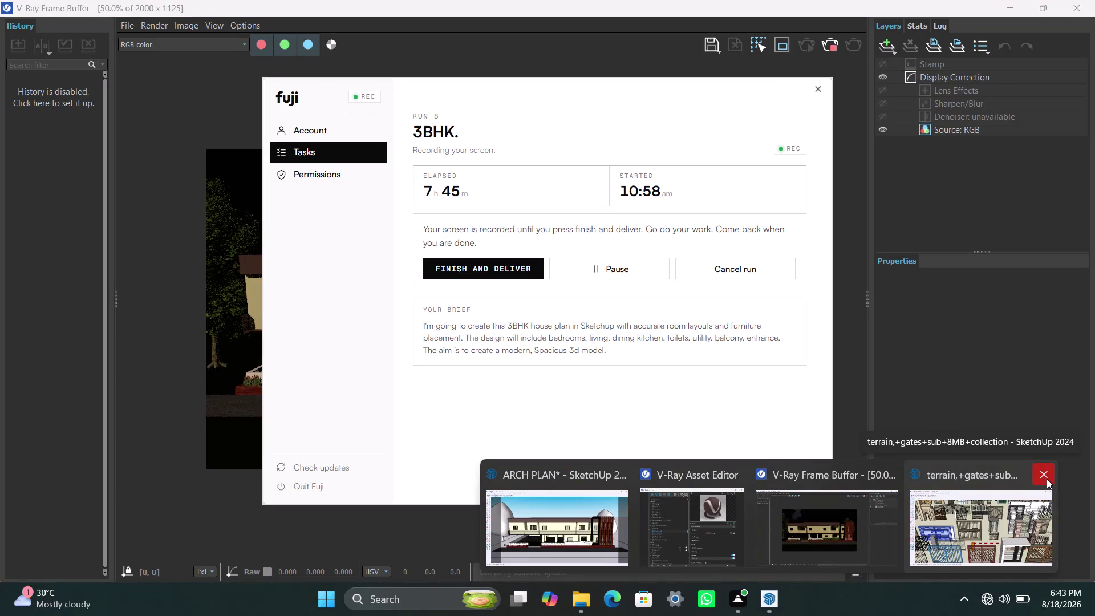
Close the extra SketchUp terrain window and the Fuji recorder to reveal the night render.
click(1046, 478)
click(840, 532)
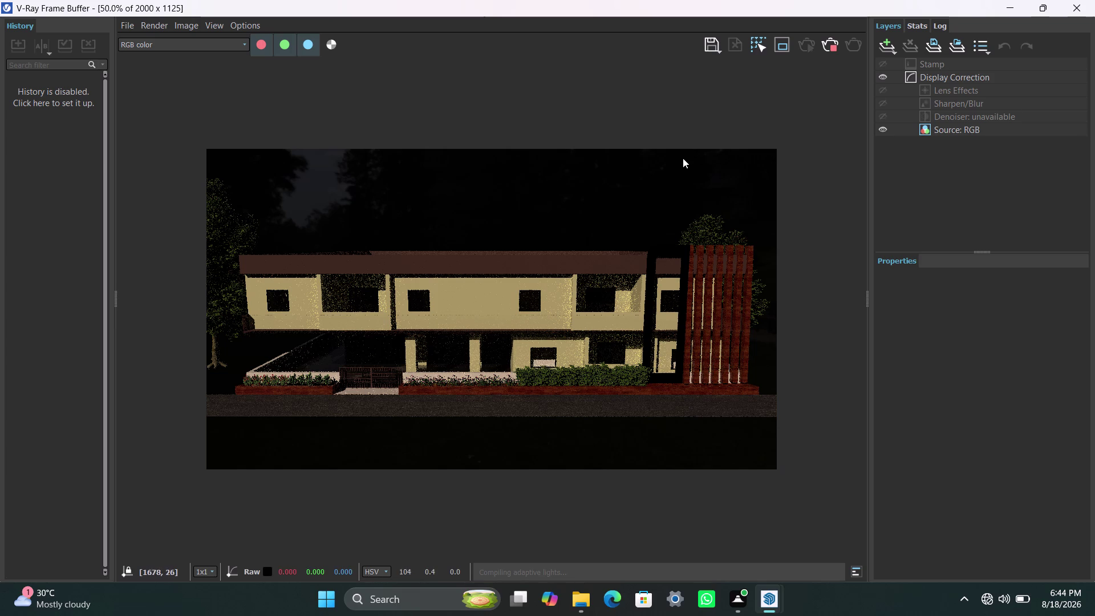
click(657, 132)
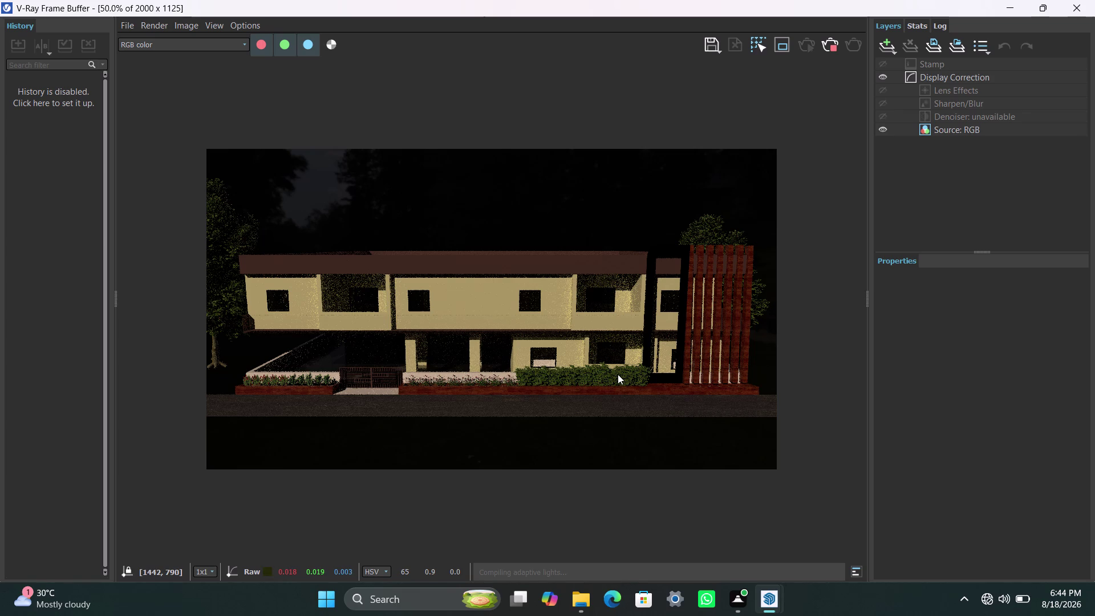
Stop the in-progress render and start a fresh night render of the house.
click(831, 47)
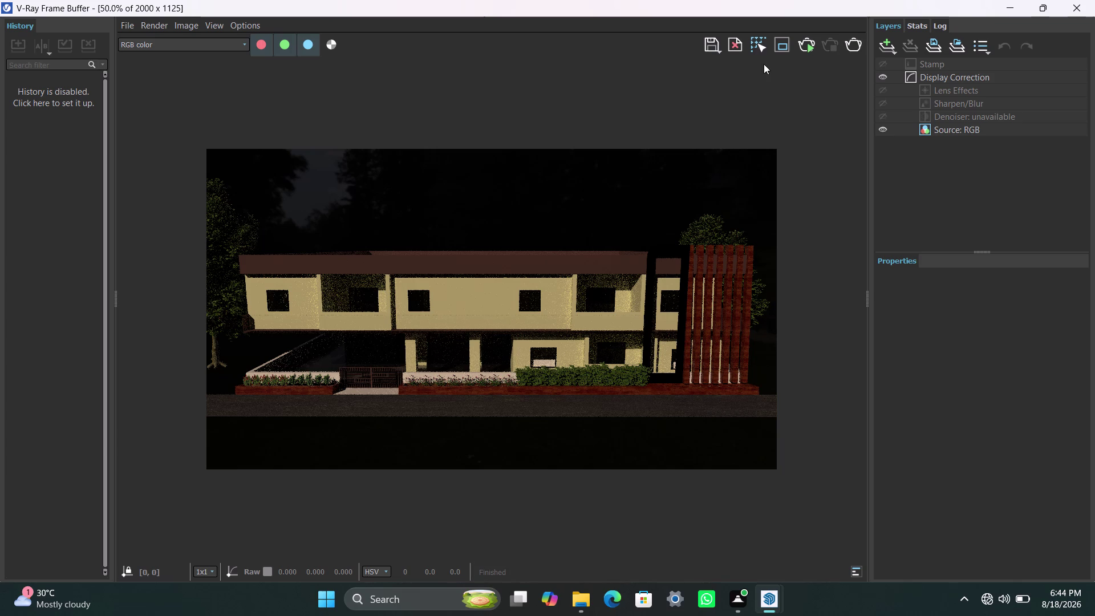
click(846, 43)
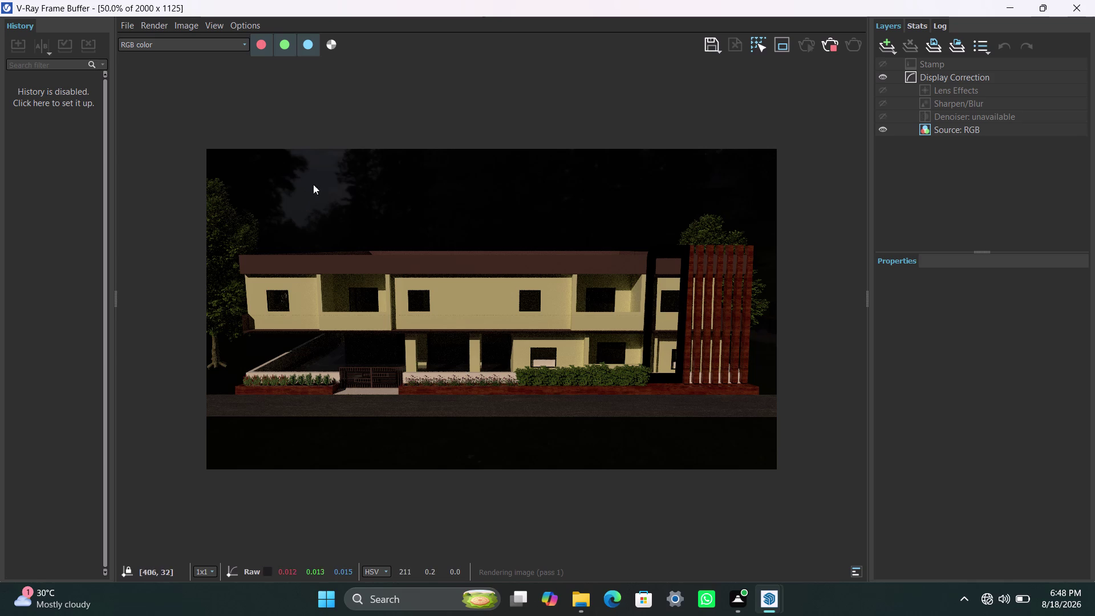
Scroll in the Frame Buffer while the fresh night render builds its first pass.
scroll(left, 3)
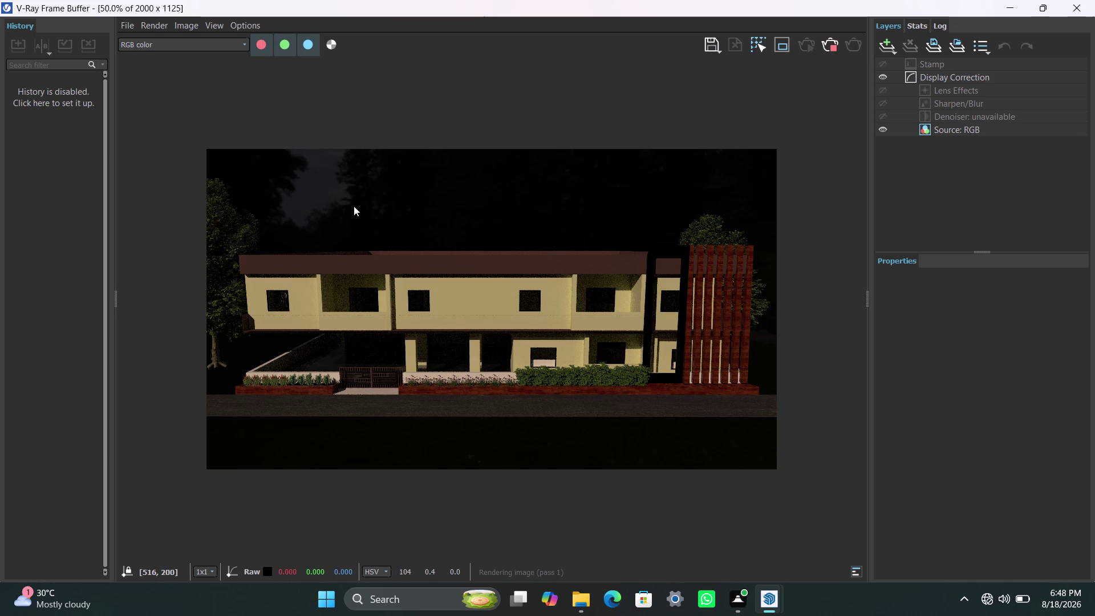
Review the refining night render, then close the Materials folder window.
scroll(left, 3)
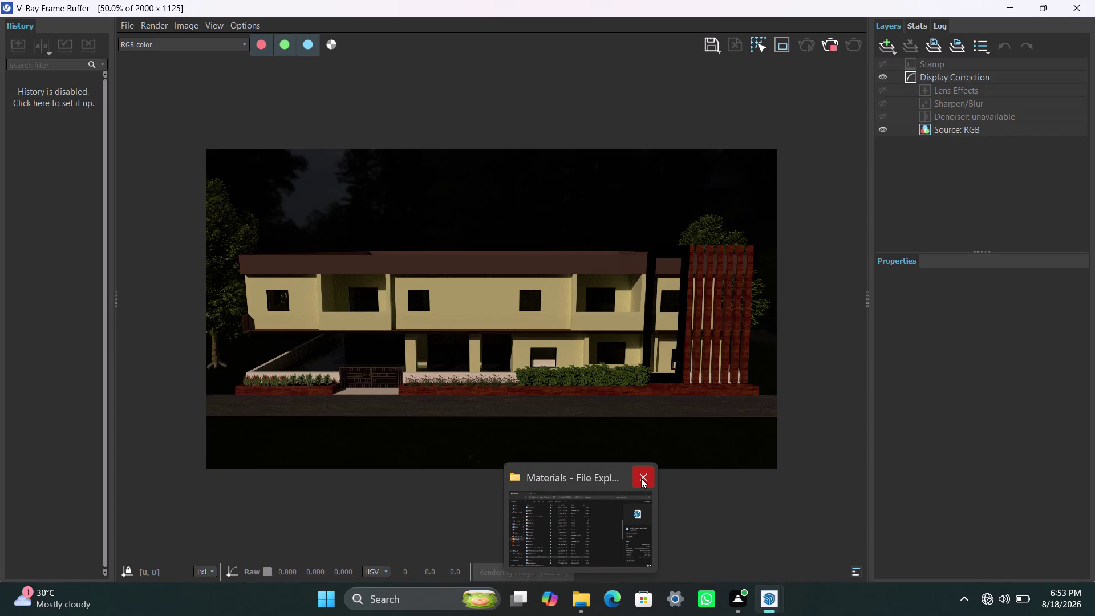
click(641, 478)
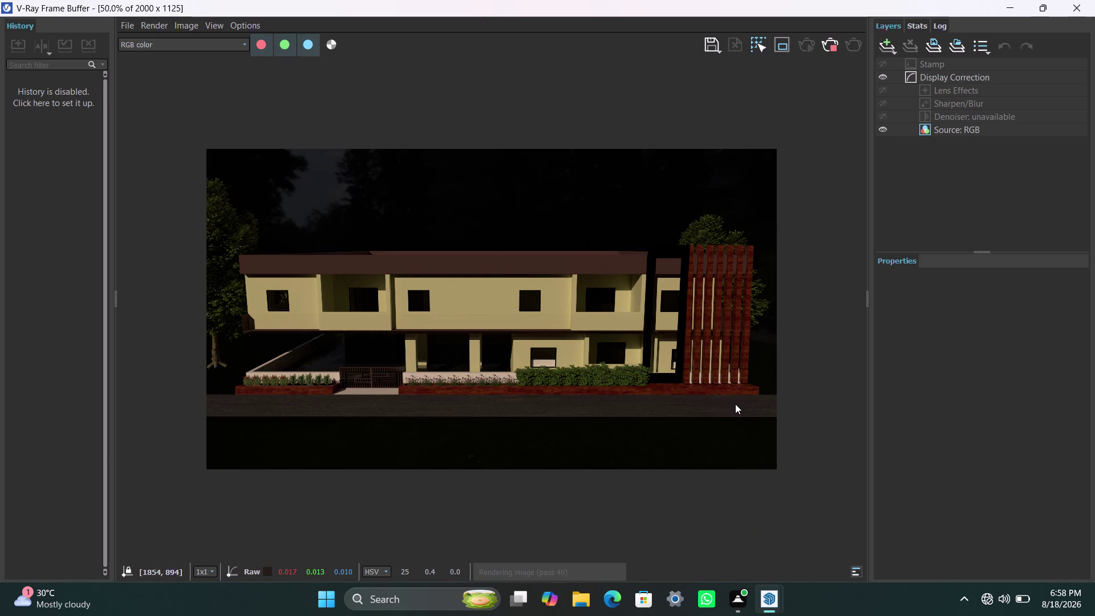
Launch the V-Ray night render and let it build to about sixty passes.
key(space)
key(space)
key(space)
key(space)
key(space)
key(space)
key(space)
key(space)
key(space)
key(space)
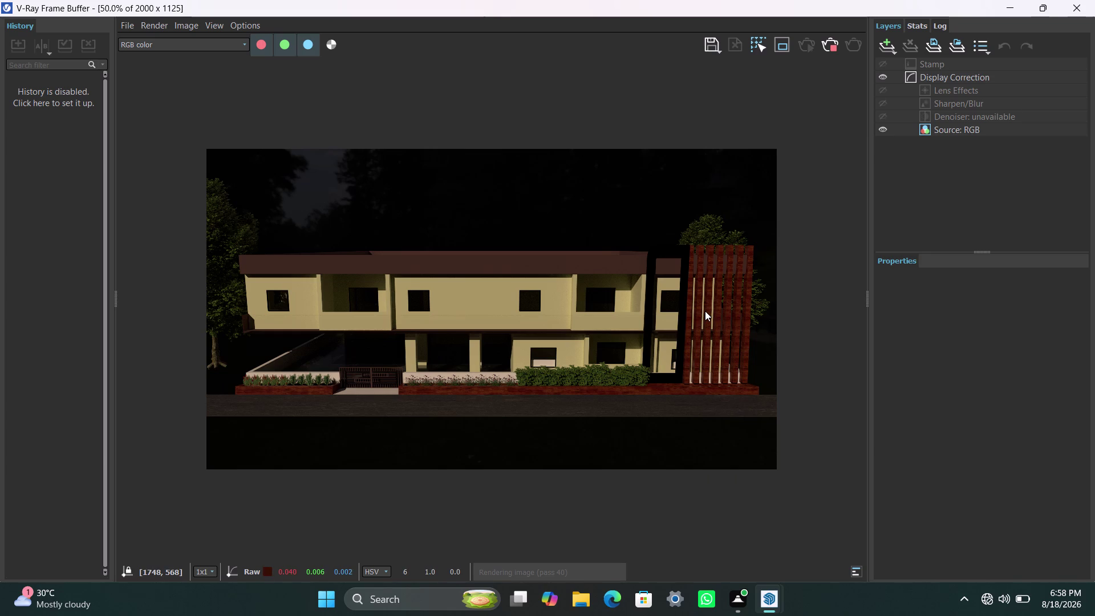
key(space)
key(space)
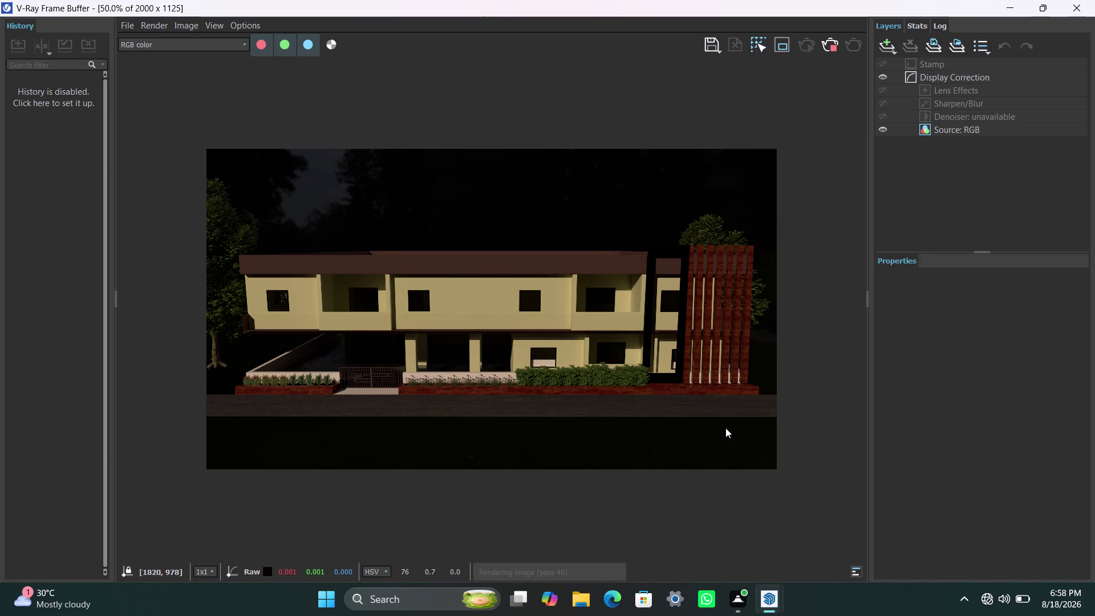
key(space)
click(741, 441)
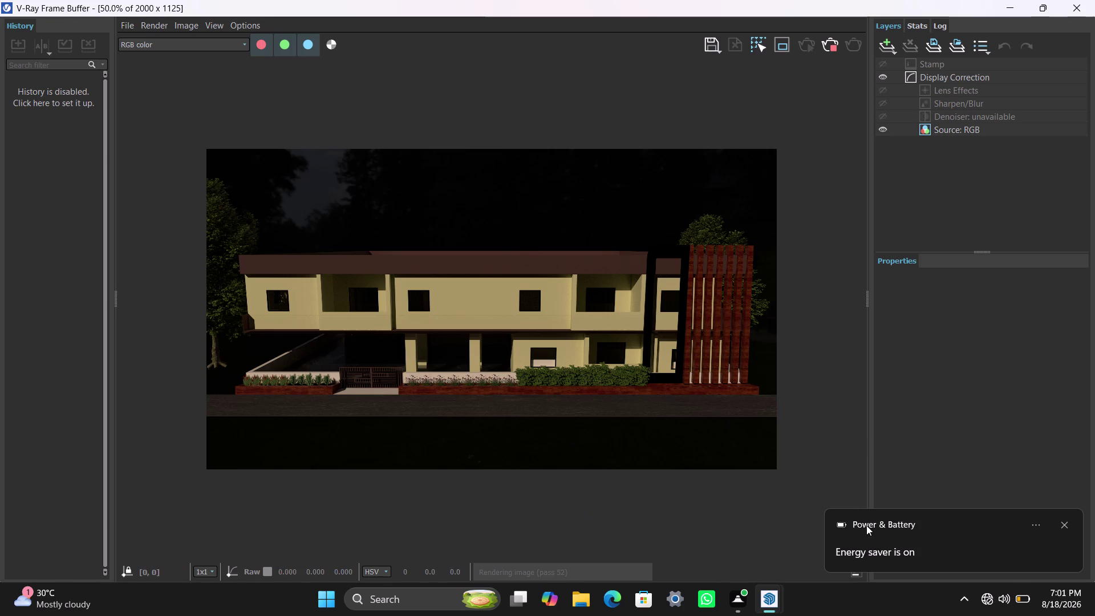
click(1064, 523)
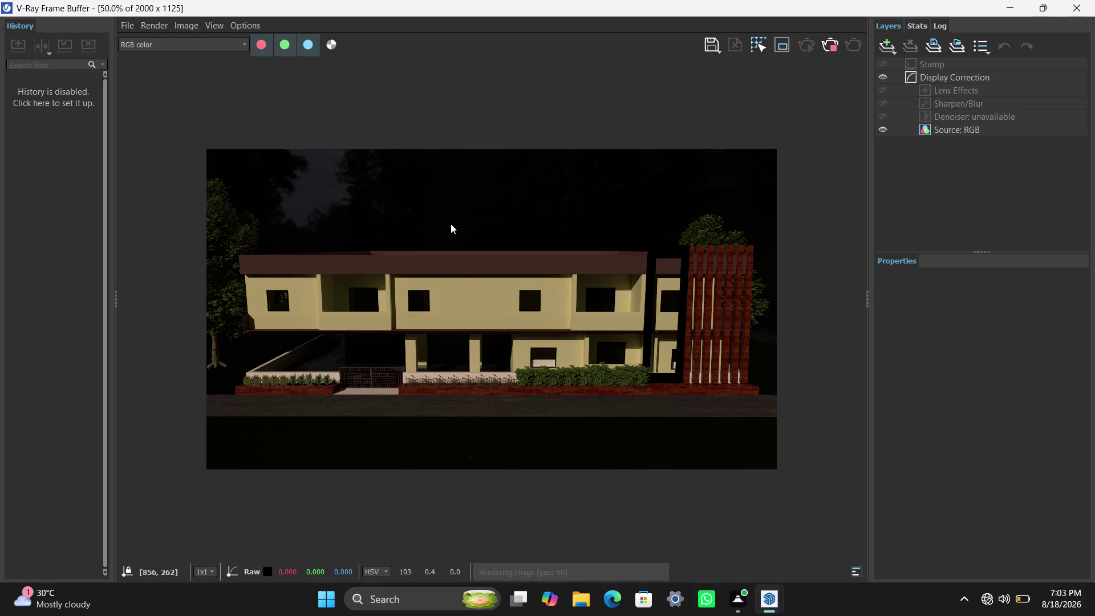
key(space)
key(space)
key(space)
key(space)
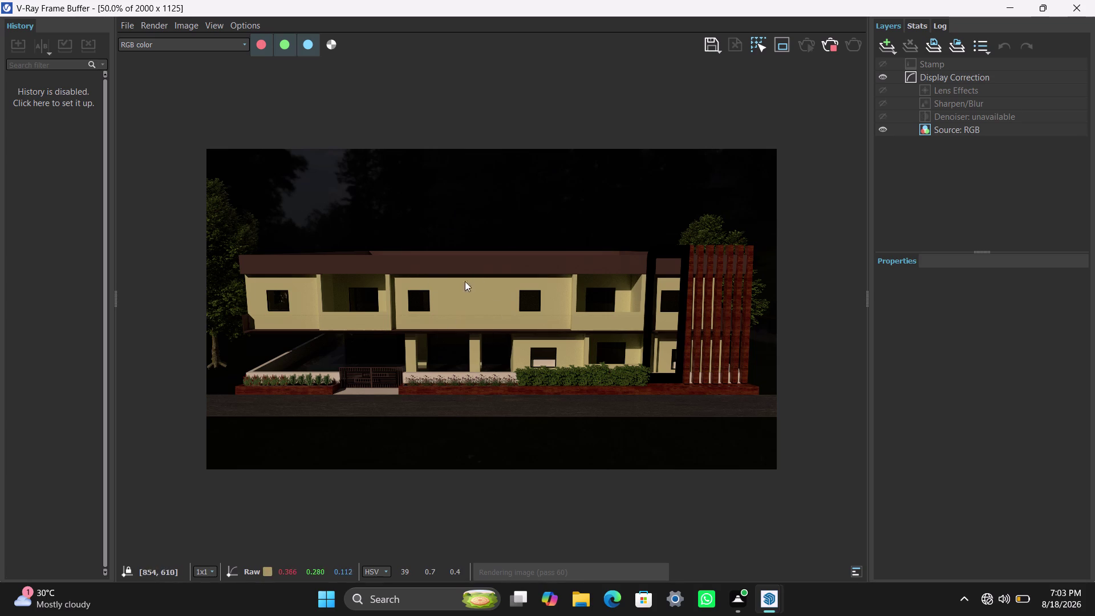
key(space)
key(space)
key(space)
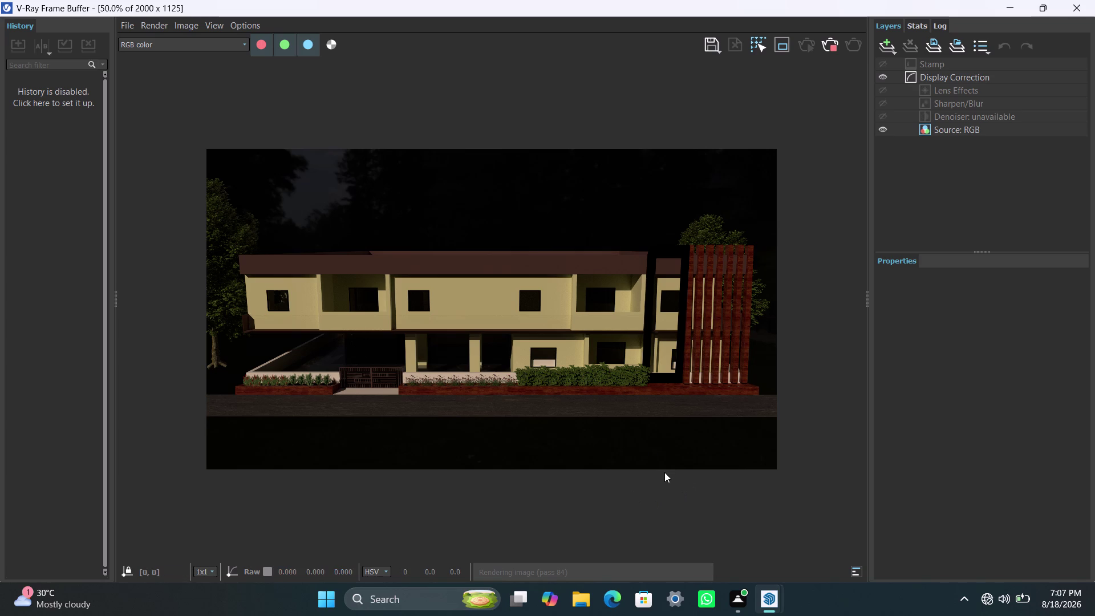
key(space)
key(space)
key(space)
key(space)
key(space)
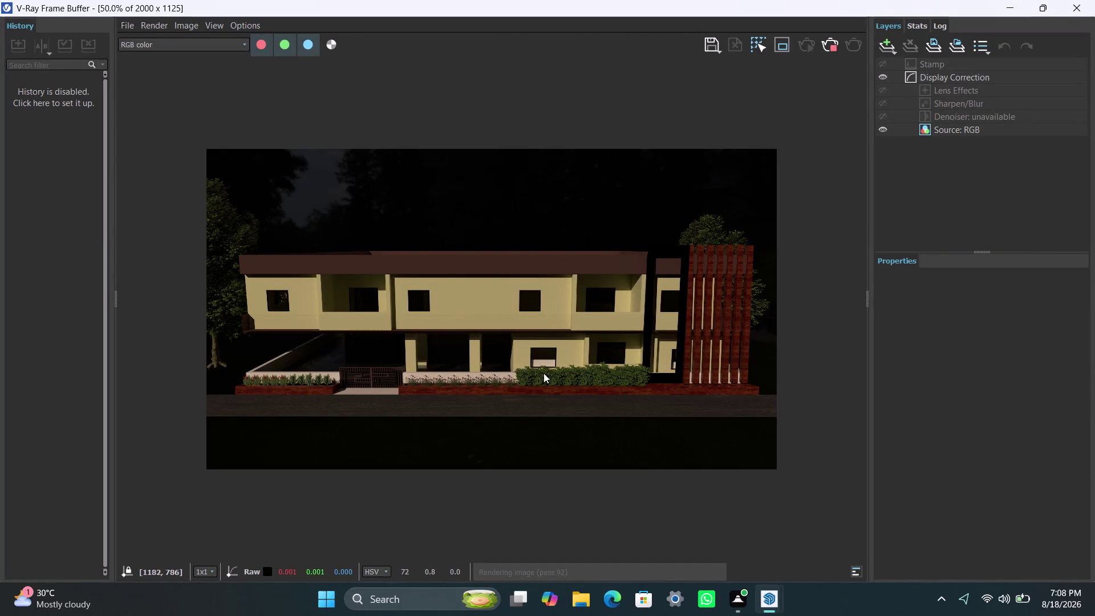
key(space)
key(space)
key(space)
key(space)
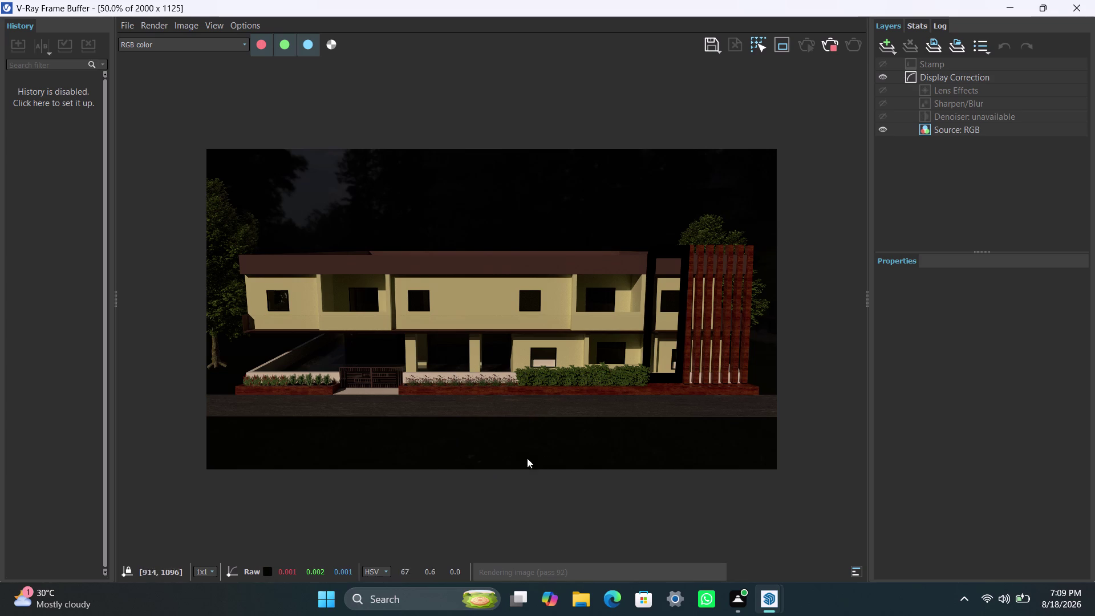
key(space)
key(space)
key(space)
key(space)
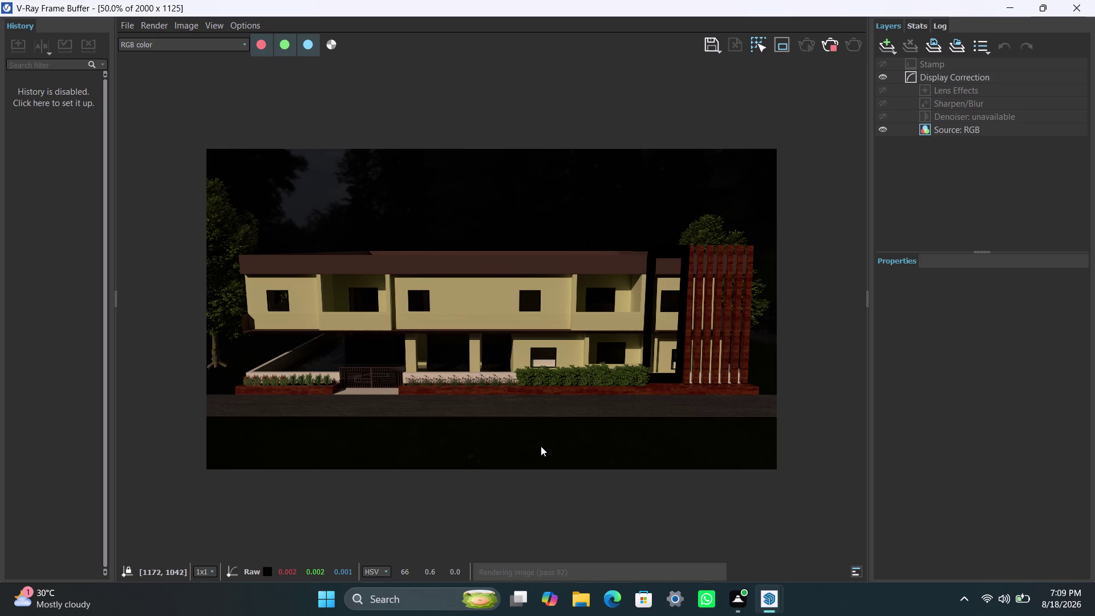
drag(540, 446, 520, 473)
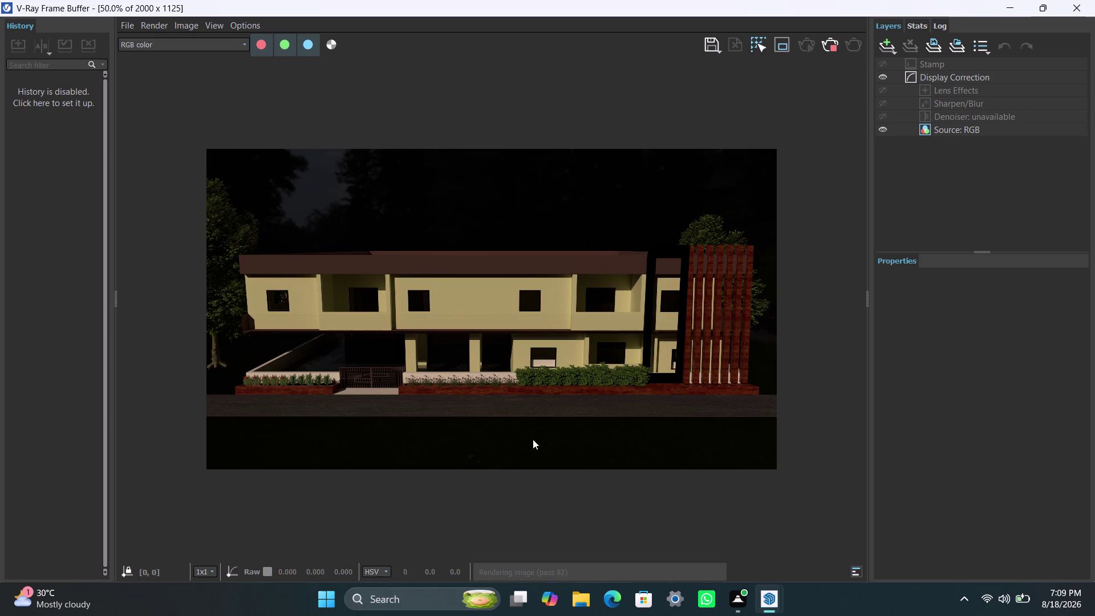
drag(520, 474, 583, 447)
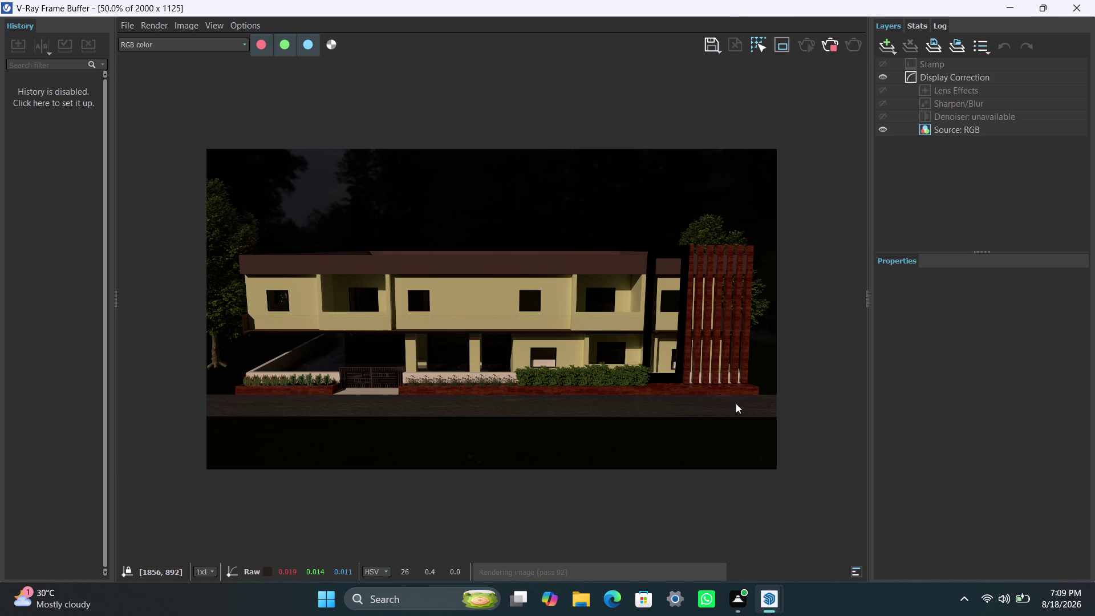
key(space)
key(space)
key(space)
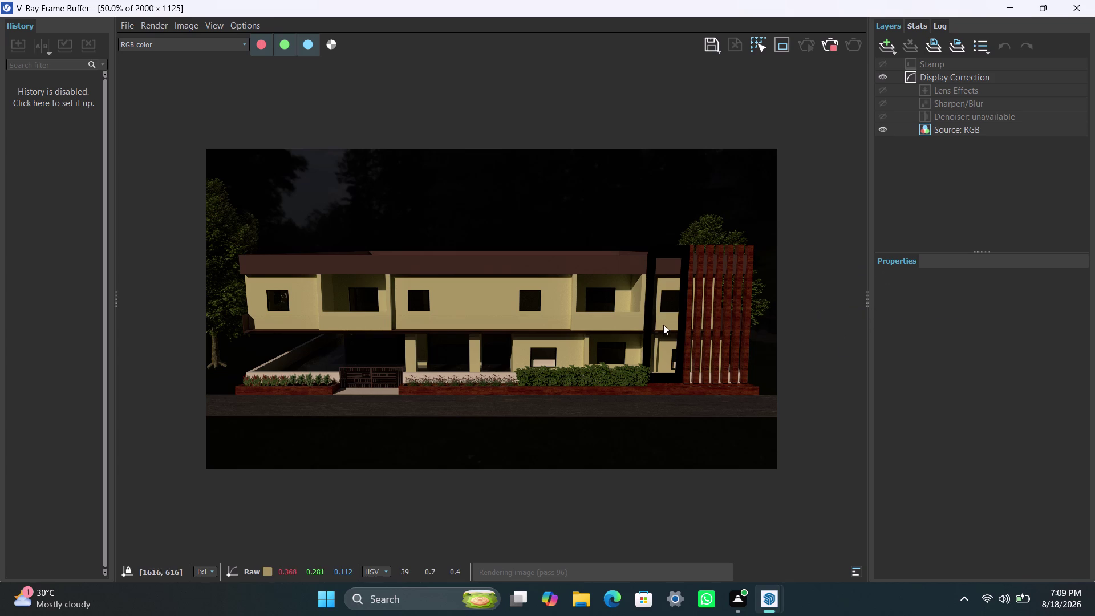
key(space)
key(space)
key(space)
key(space)
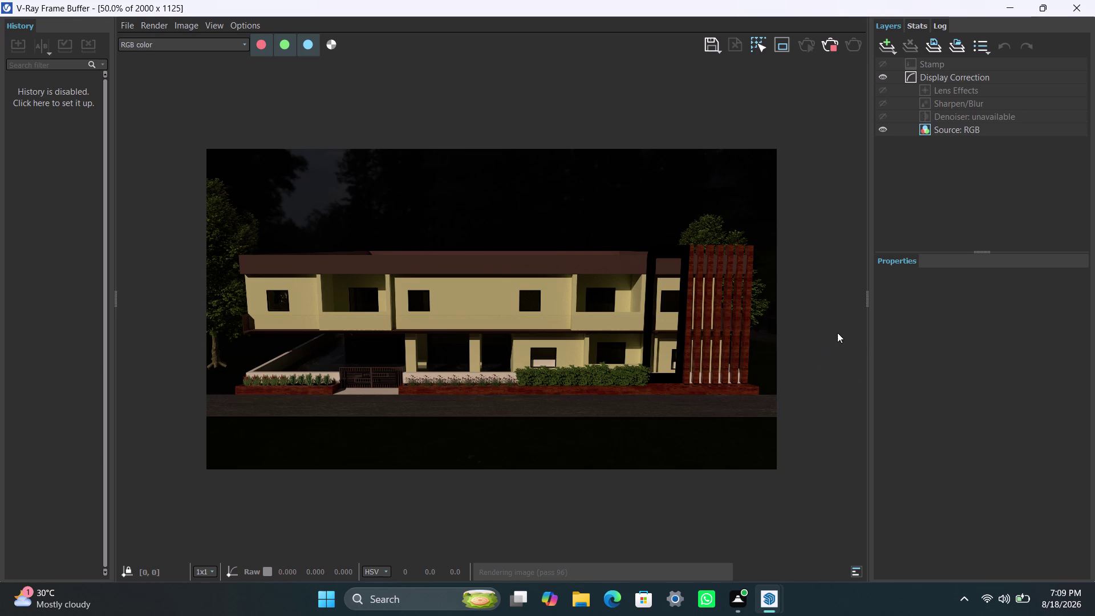
key(space)
key(space)
key(space)
key(space)
key(space)
key(space)
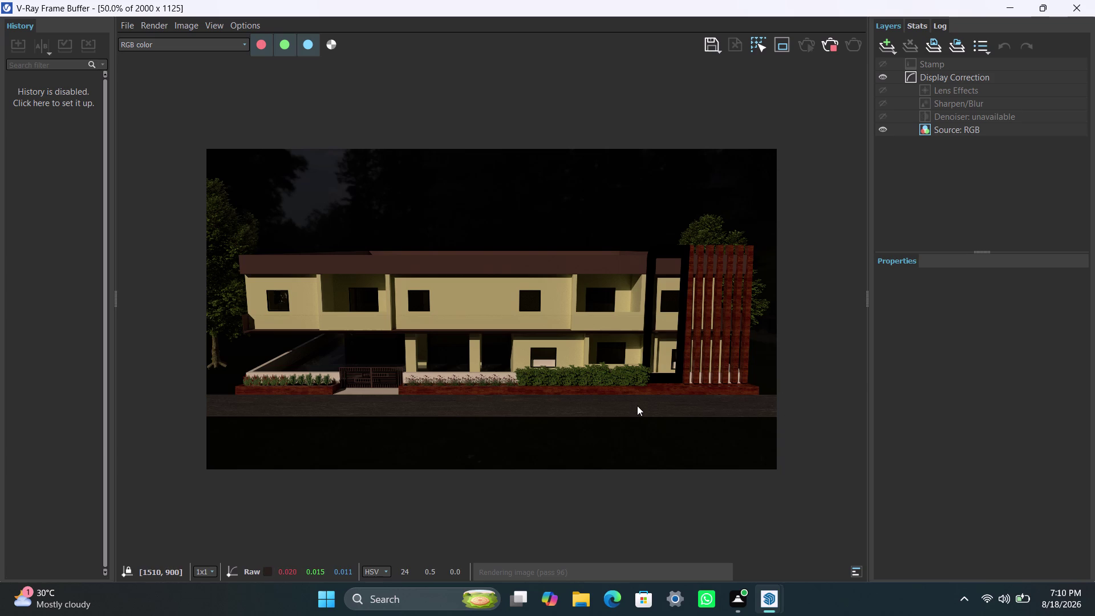
key(space)
key(space)
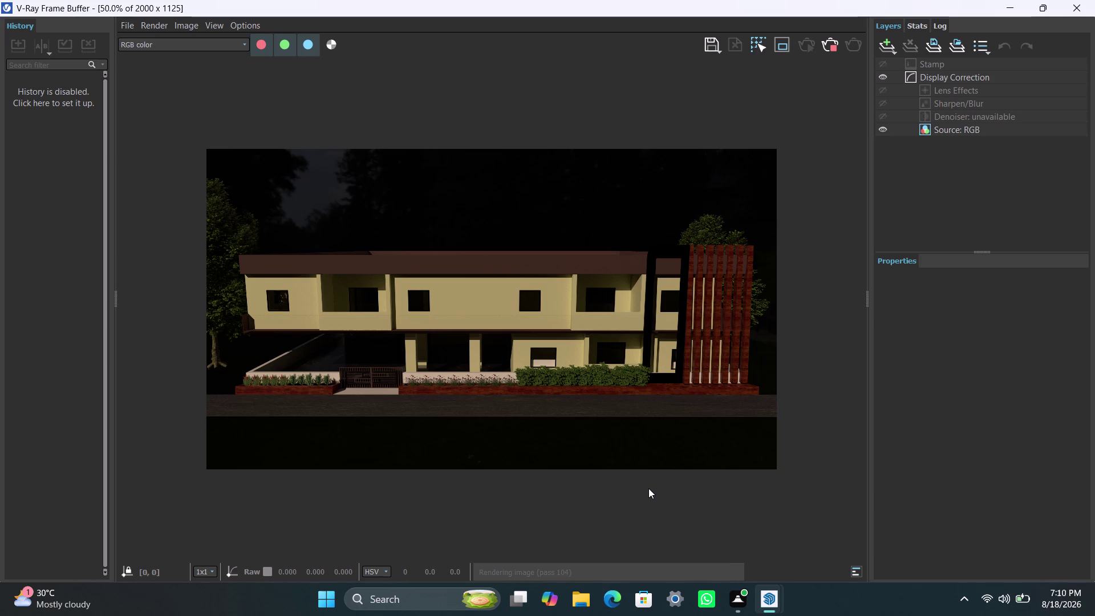
click(606, 369)
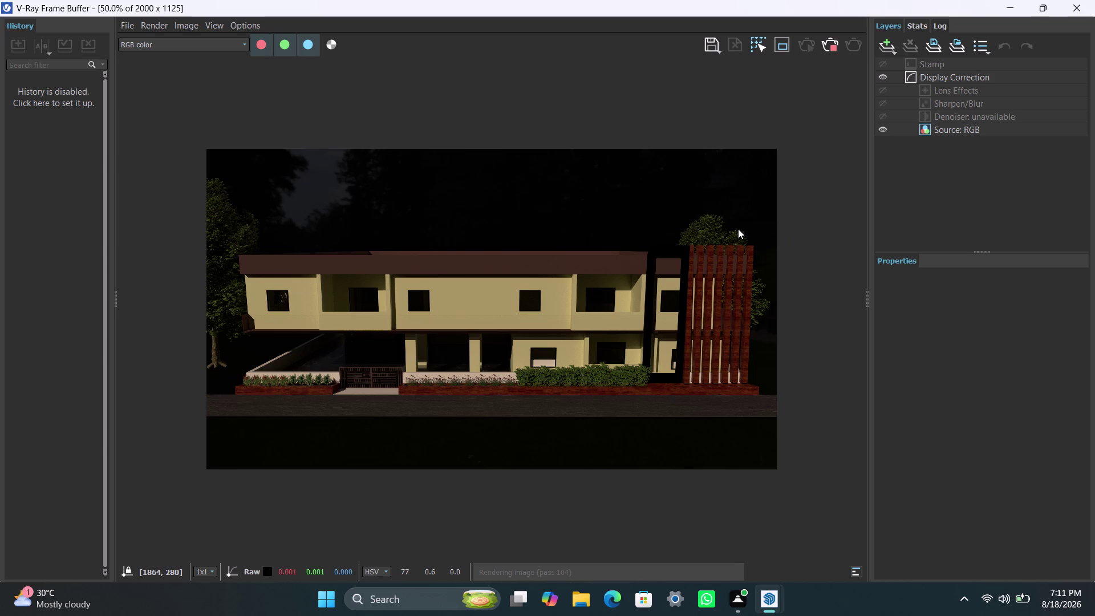
key(space)
key(space)
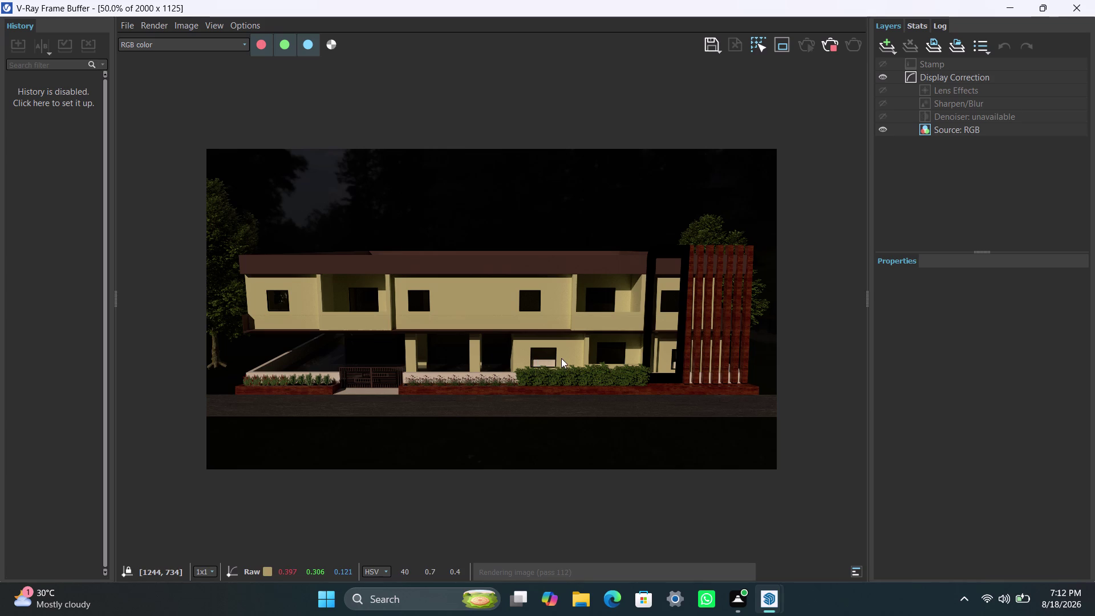
key(space)
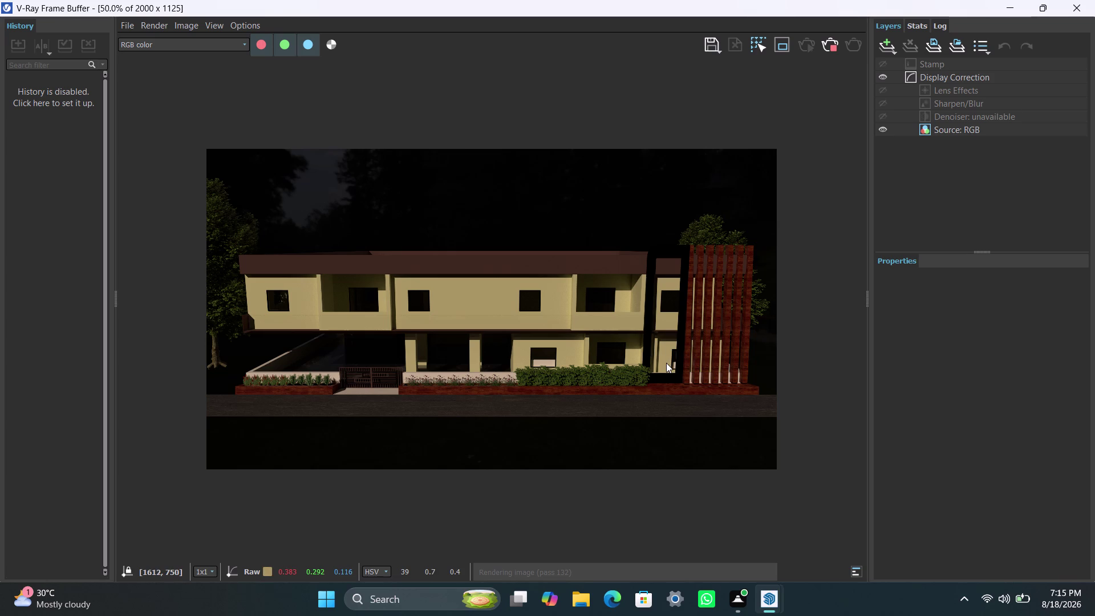
drag(666, 364, 663, 362)
drag(664, 363, 651, 358)
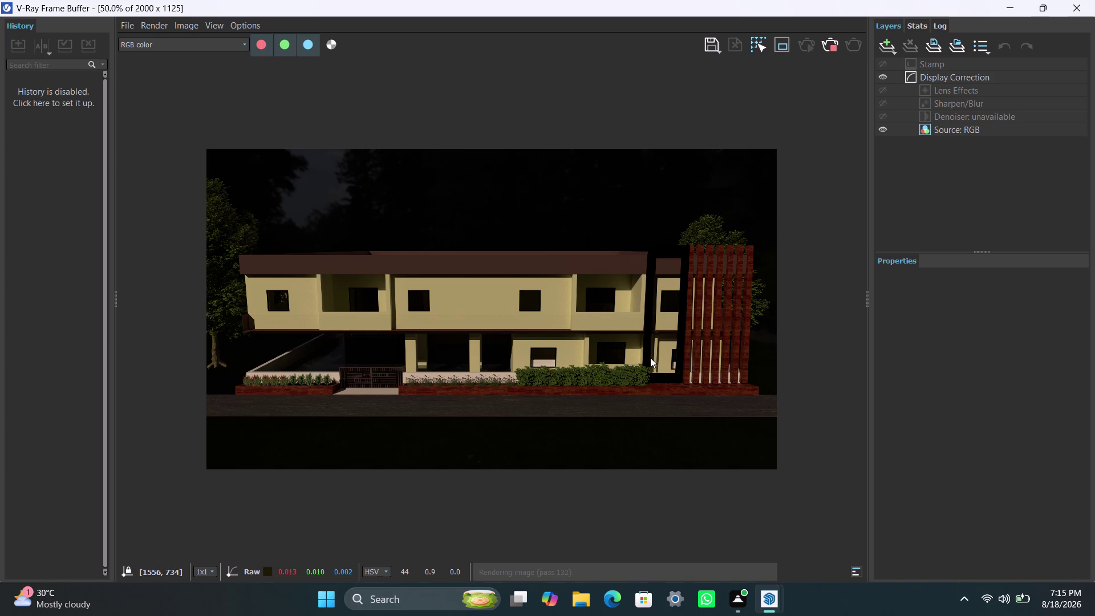
drag(650, 358, 651, 385)
drag(651, 384, 649, 402)
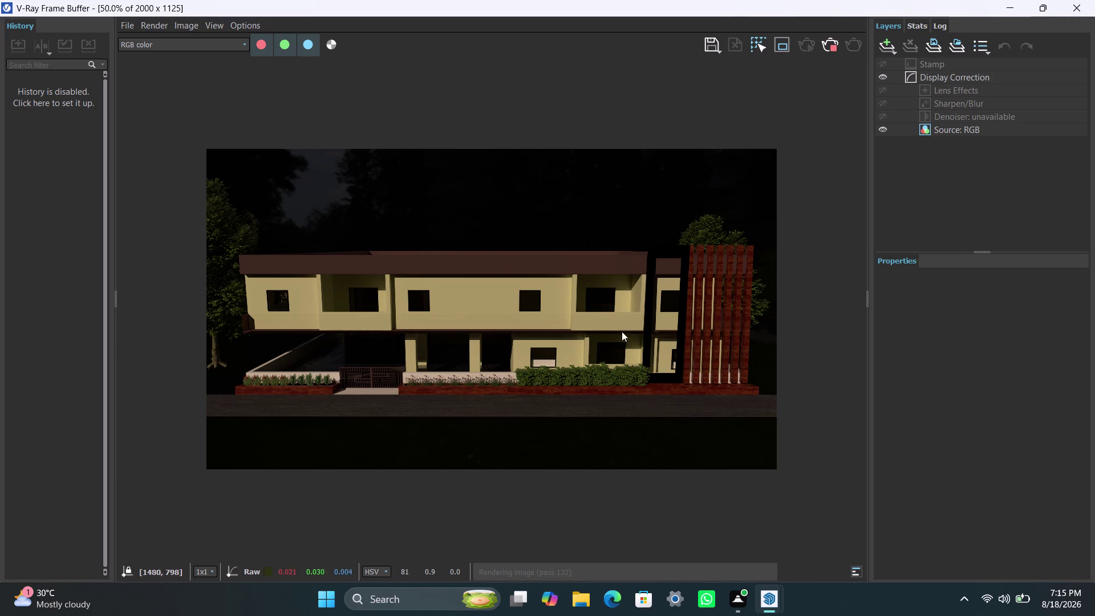
key(space)
key(space)
key(space)
key(space)
key(space)
key(space)
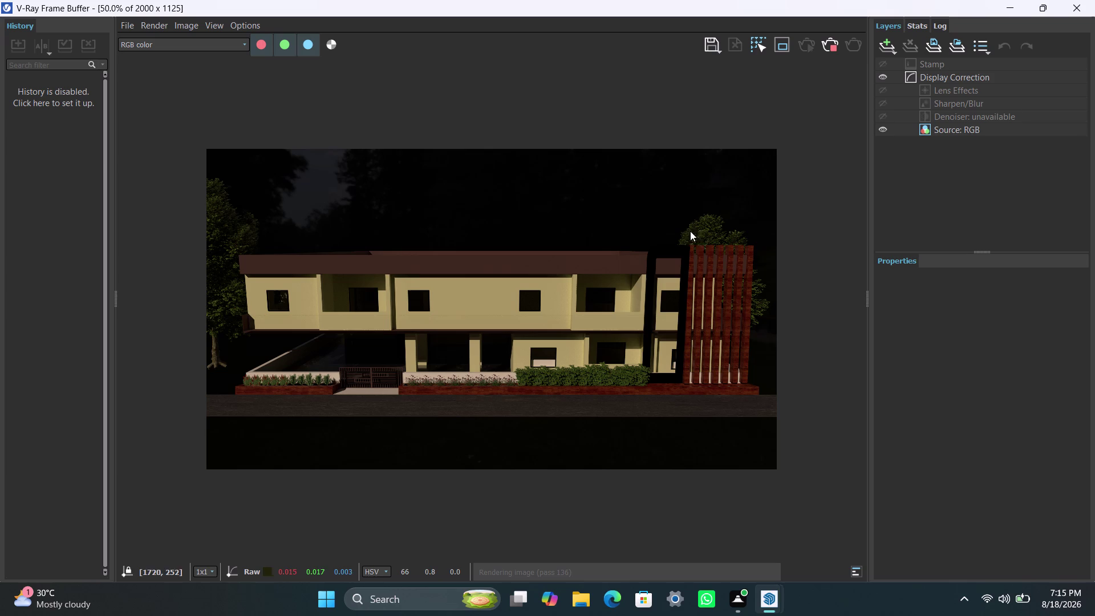
key(space)
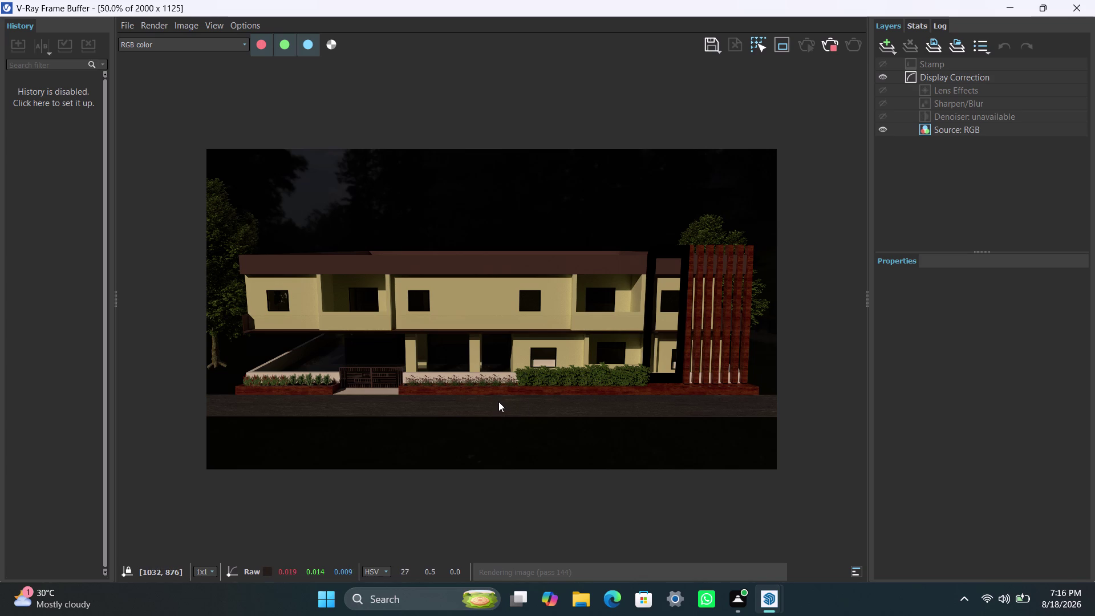
key(space)
key(space)
key(space)
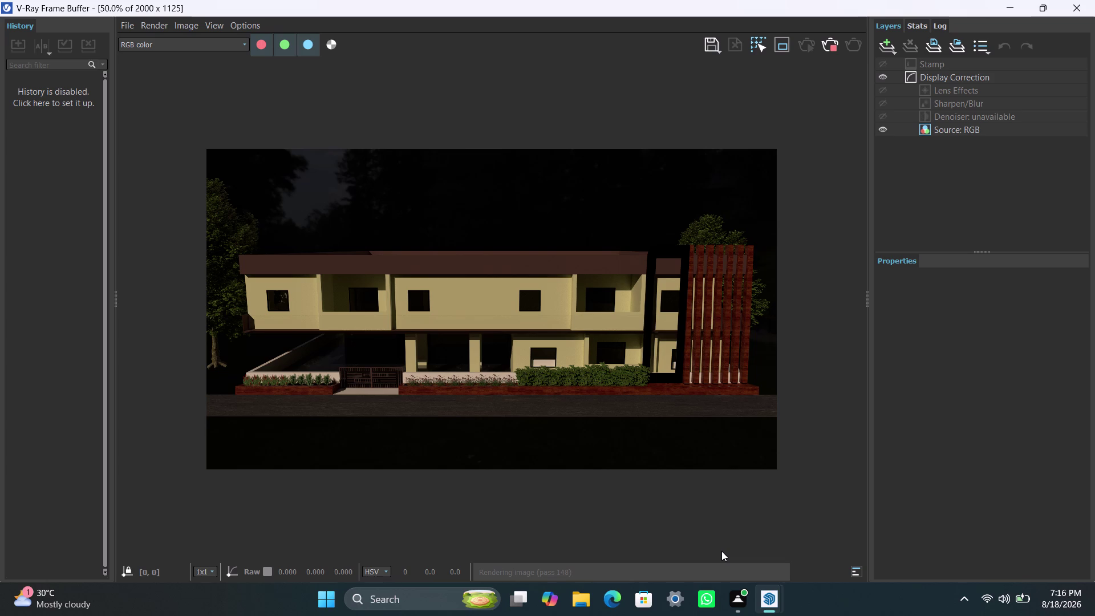
key(space)
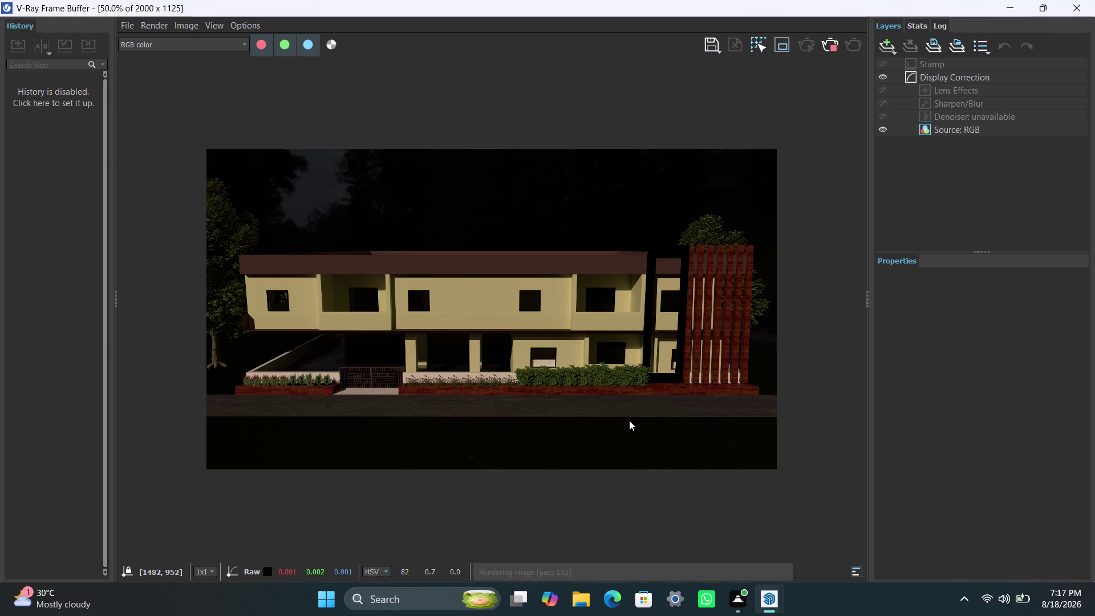
key(space)
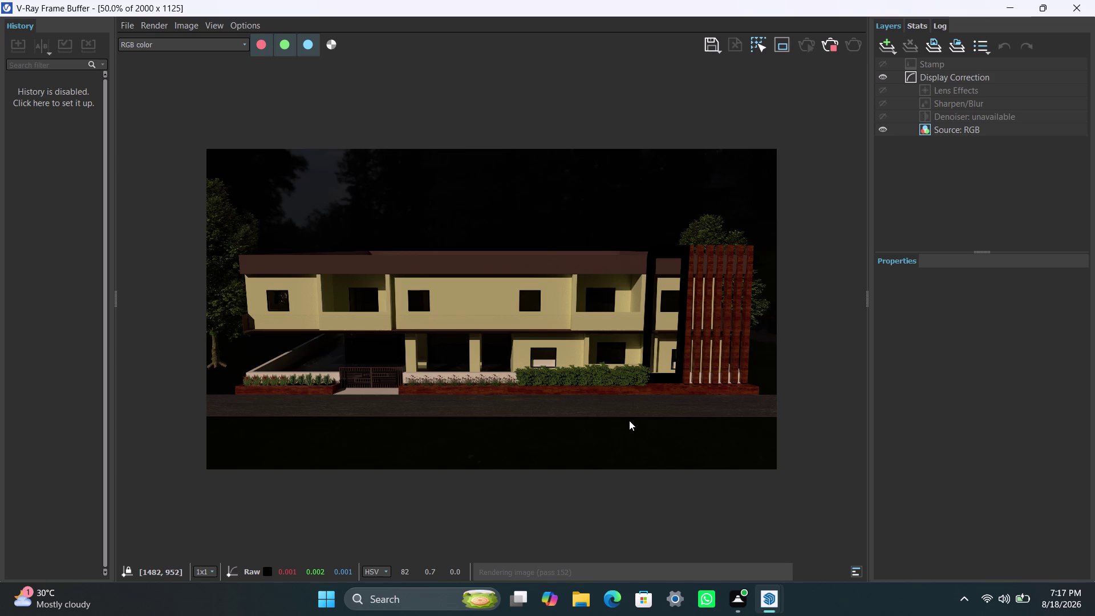
key(space)
key(space)
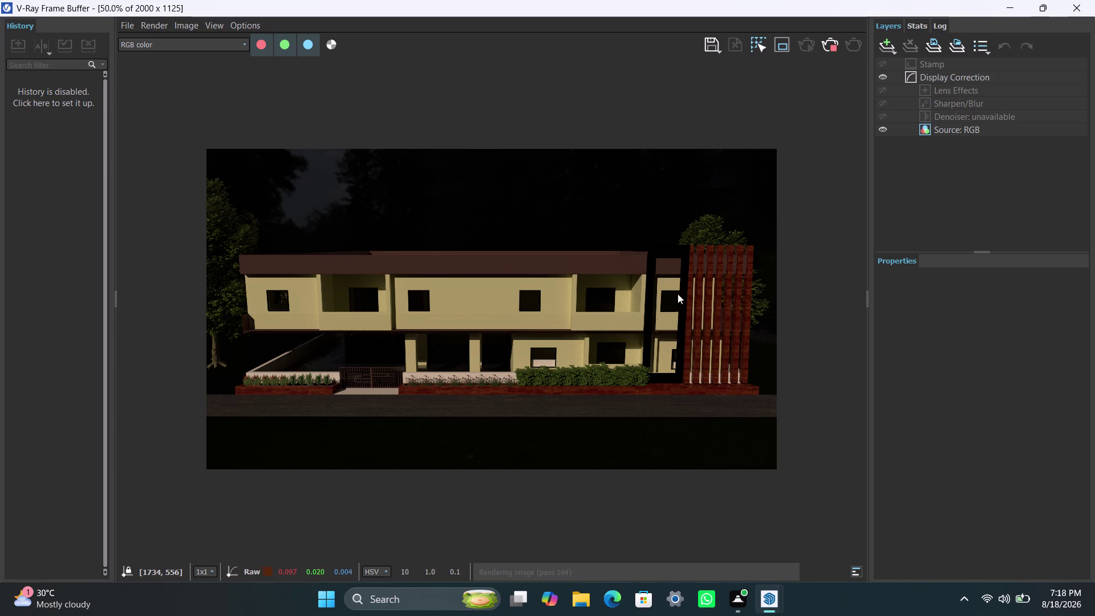
key(space)
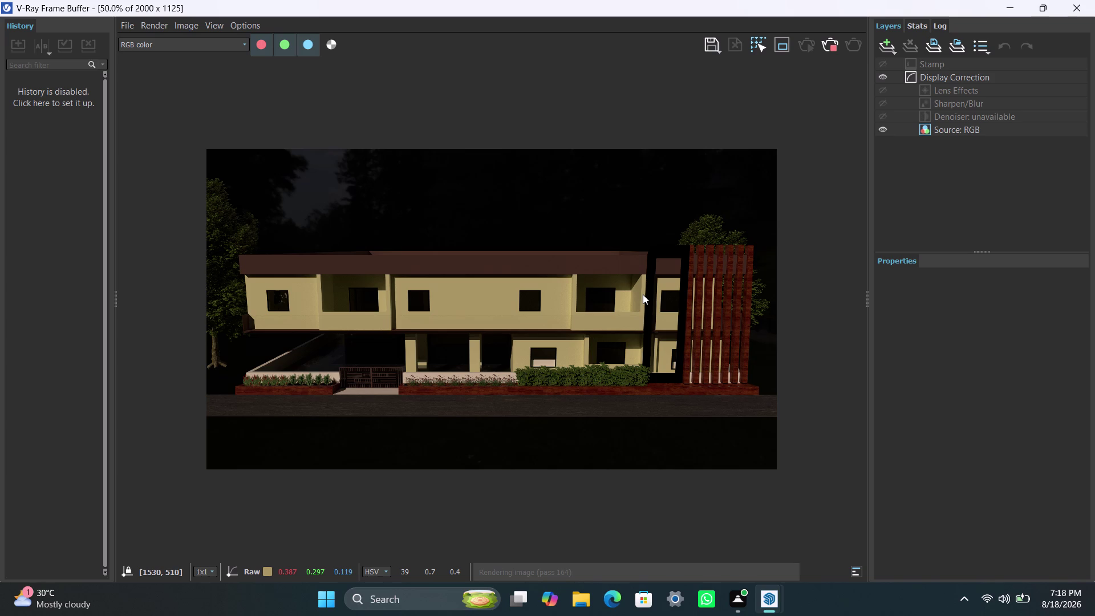
key(space)
key(space)
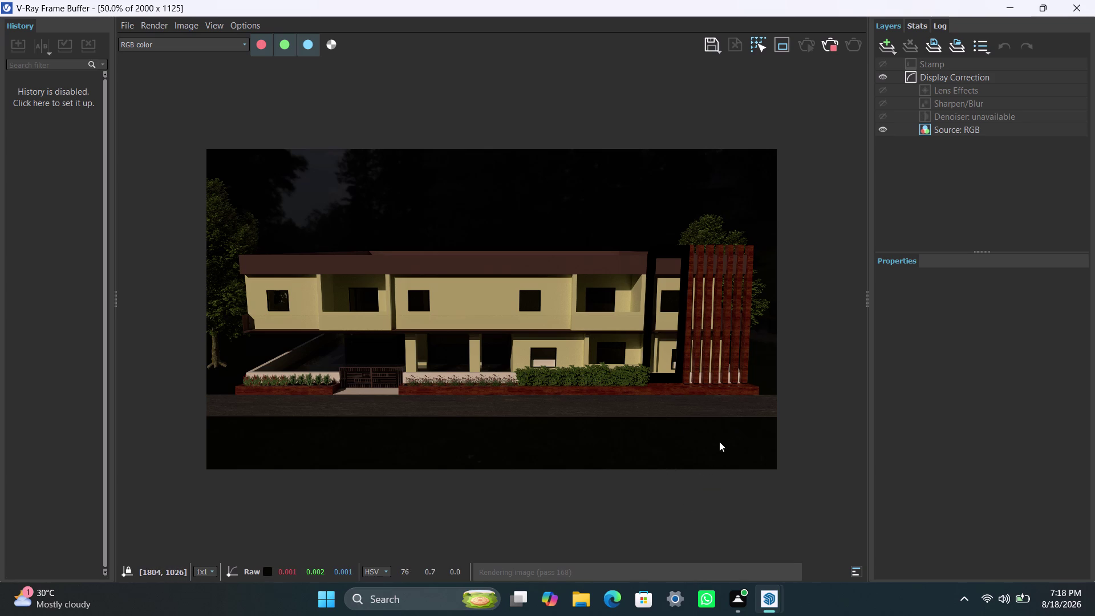
key(space)
key(space)
key(space)
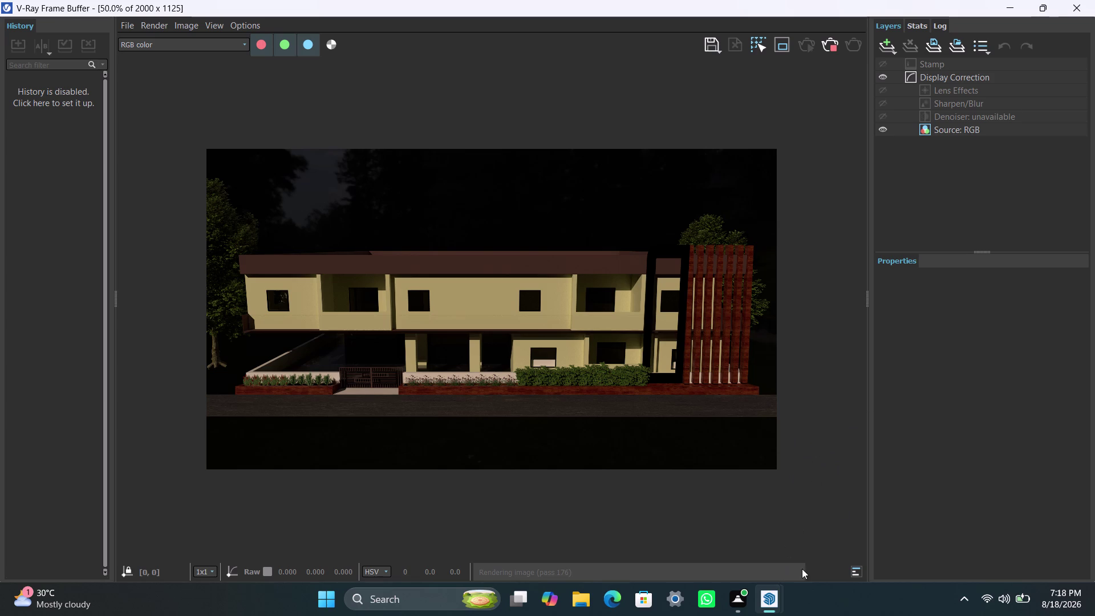
key(space)
key(space)
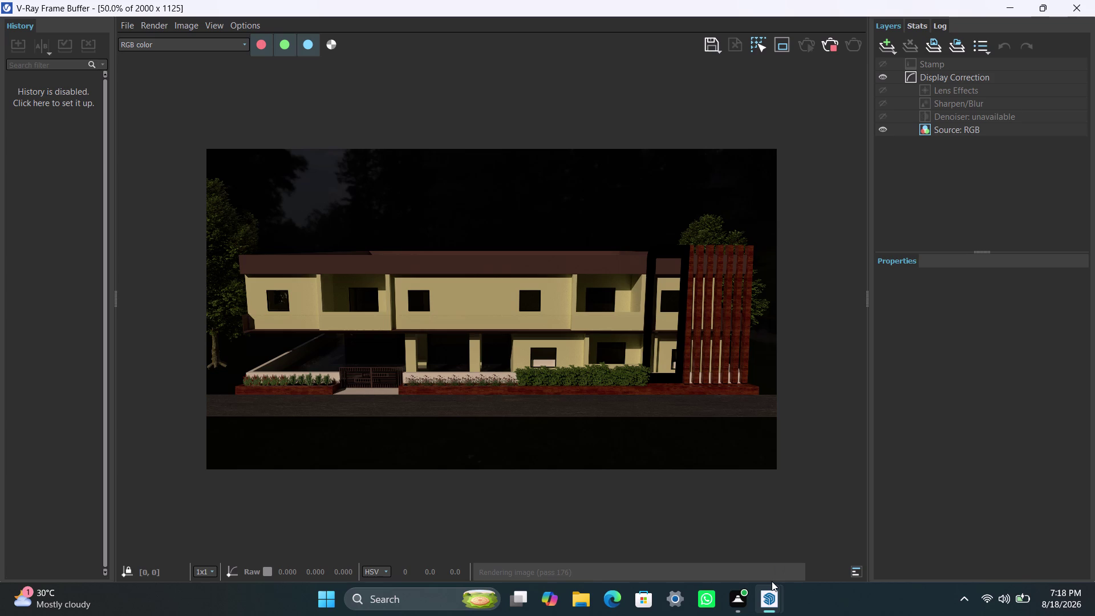
key(space)
key(space)
key(space)
key(space)
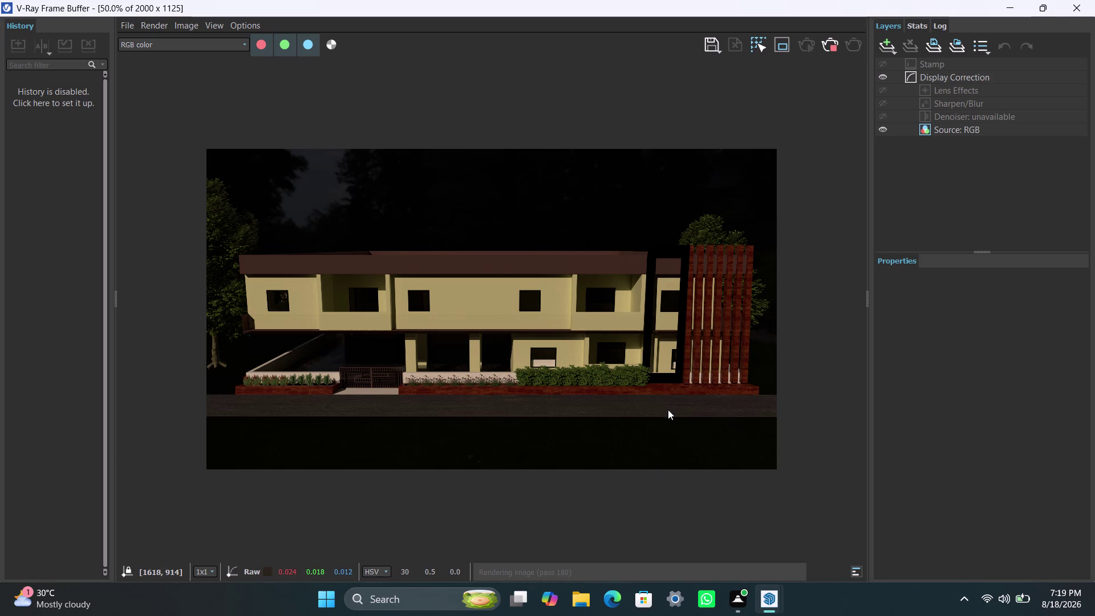
key(space)
key(space)
key(space)
key(space)
key(space)
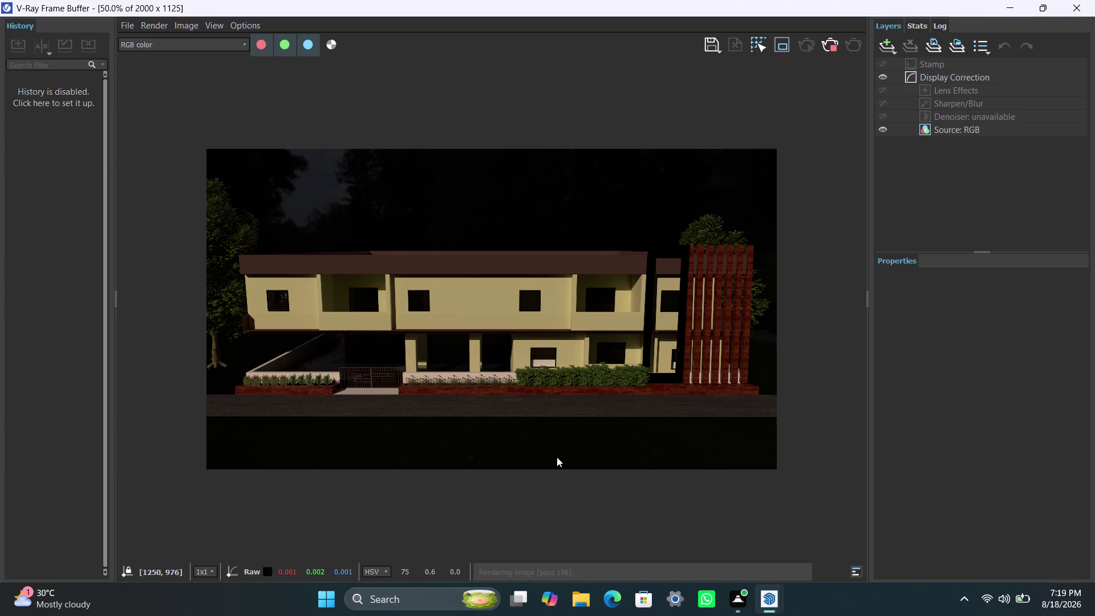
key(space)
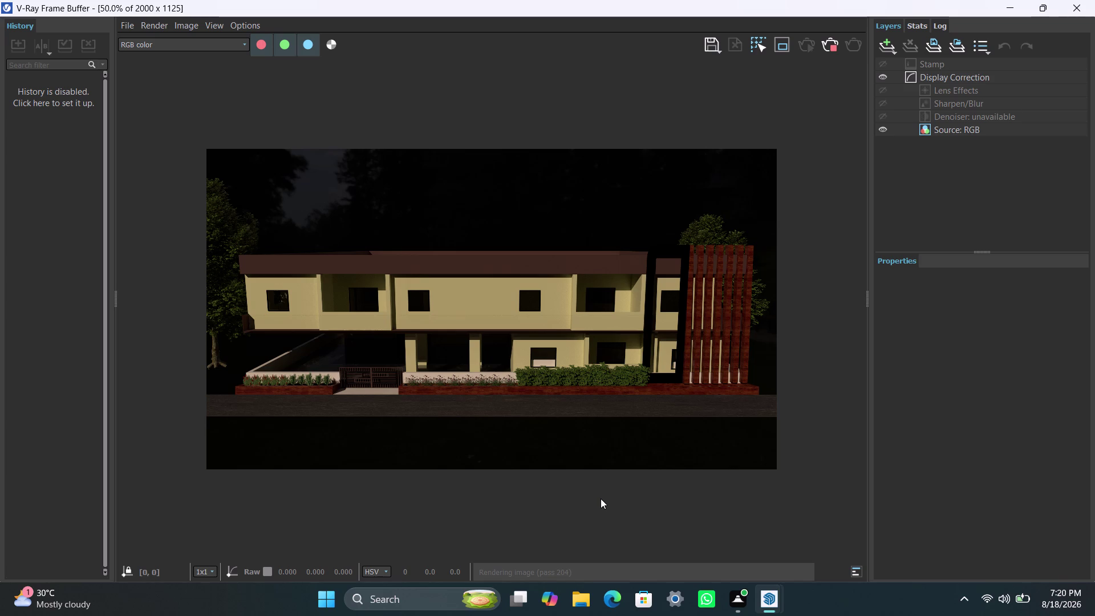
Wait for the night render to refine through all passes until the status reads Finished.
key(space)
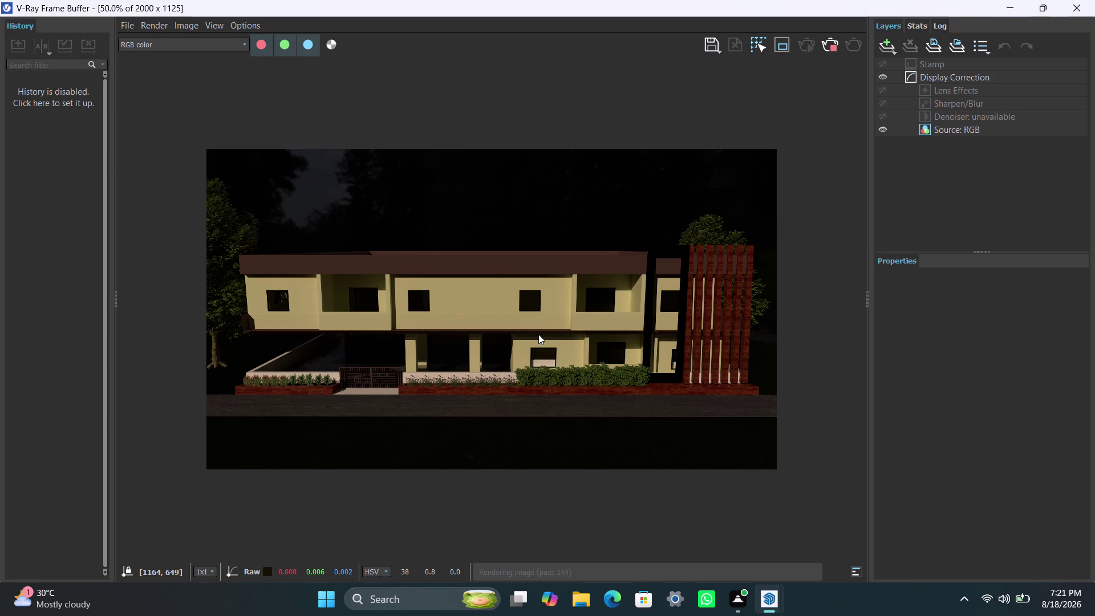
key(space)
key(space)
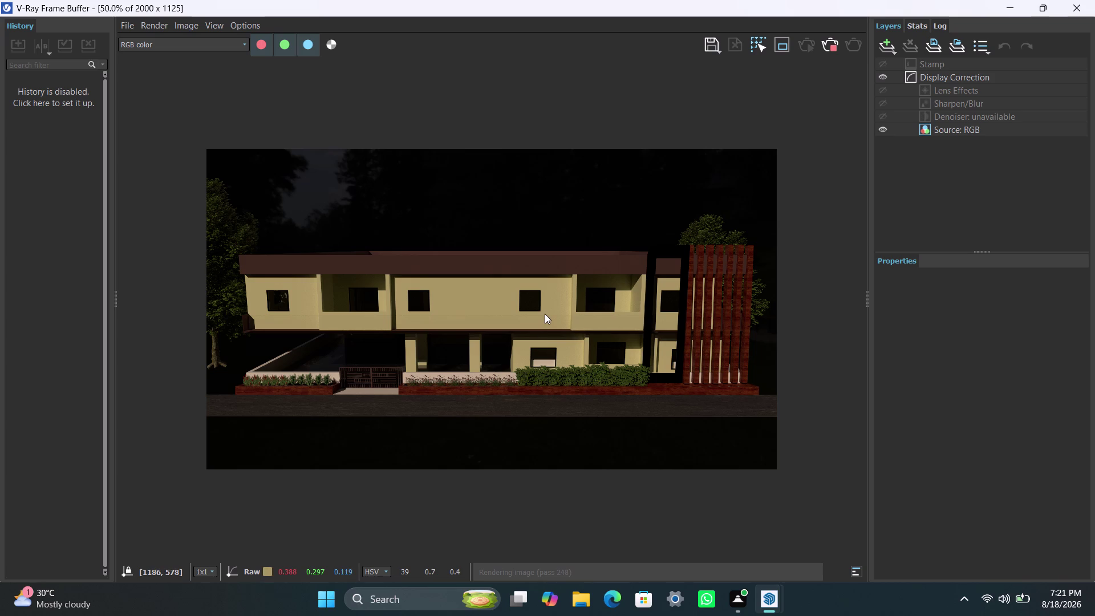
key(space)
key(space)
key(space)
key(space)
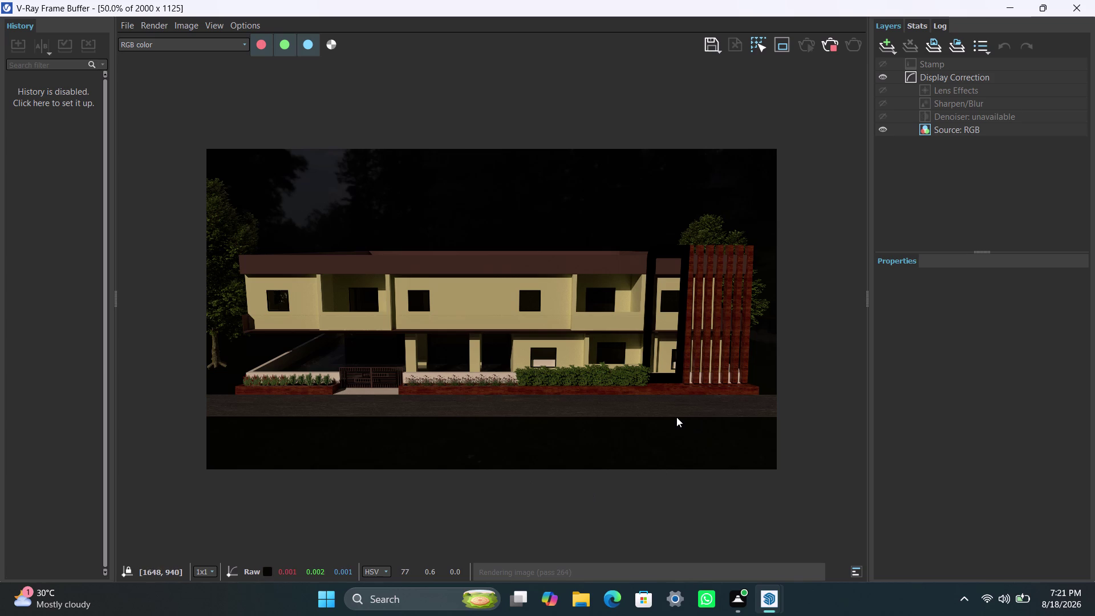
key(space)
key(space)
key(space)
key(space)
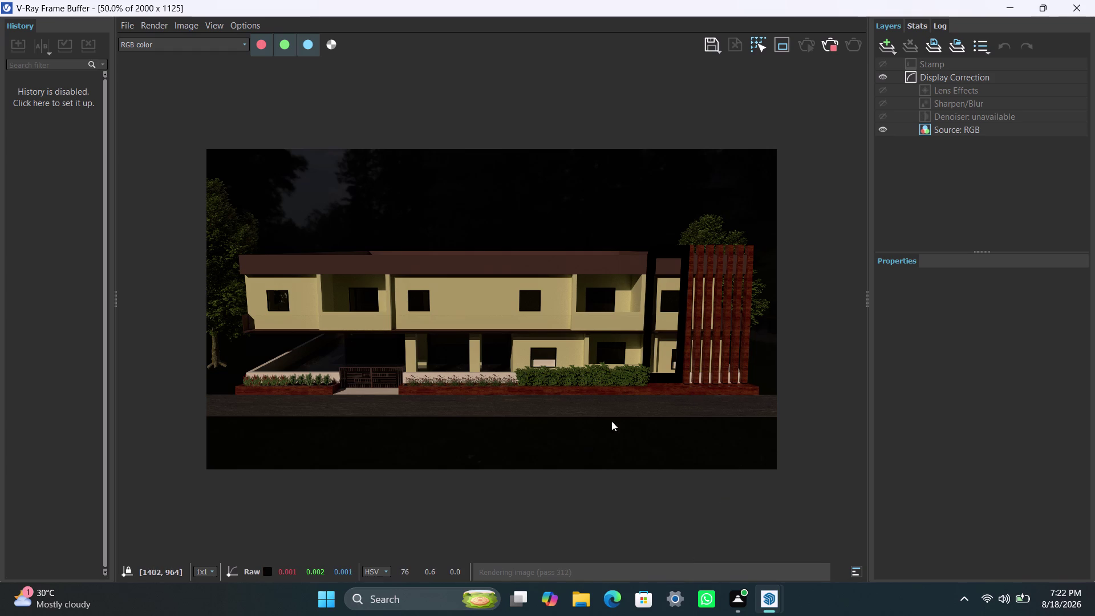
key(space)
key(space)
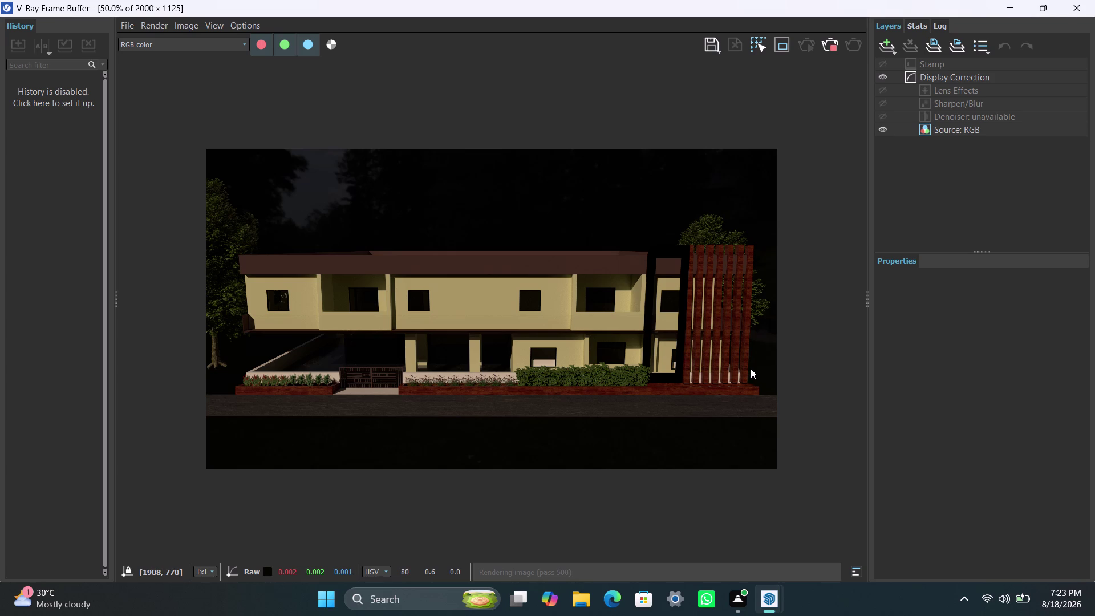
key(space)
key(space)
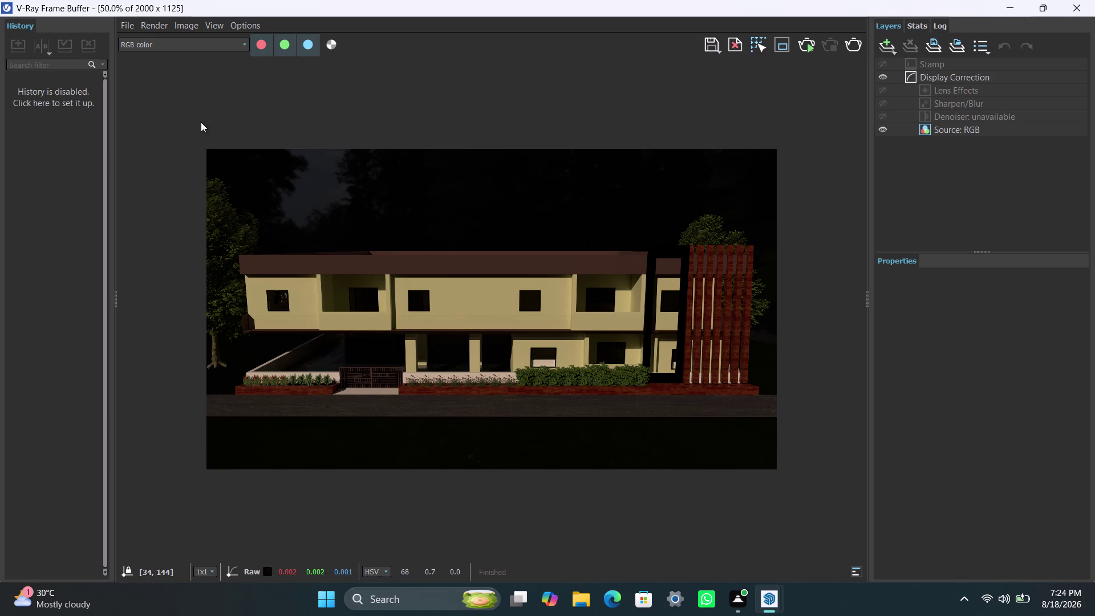
Start saving the current channel, cancel the save dialog, and reopen the File menu.
click(128, 23)
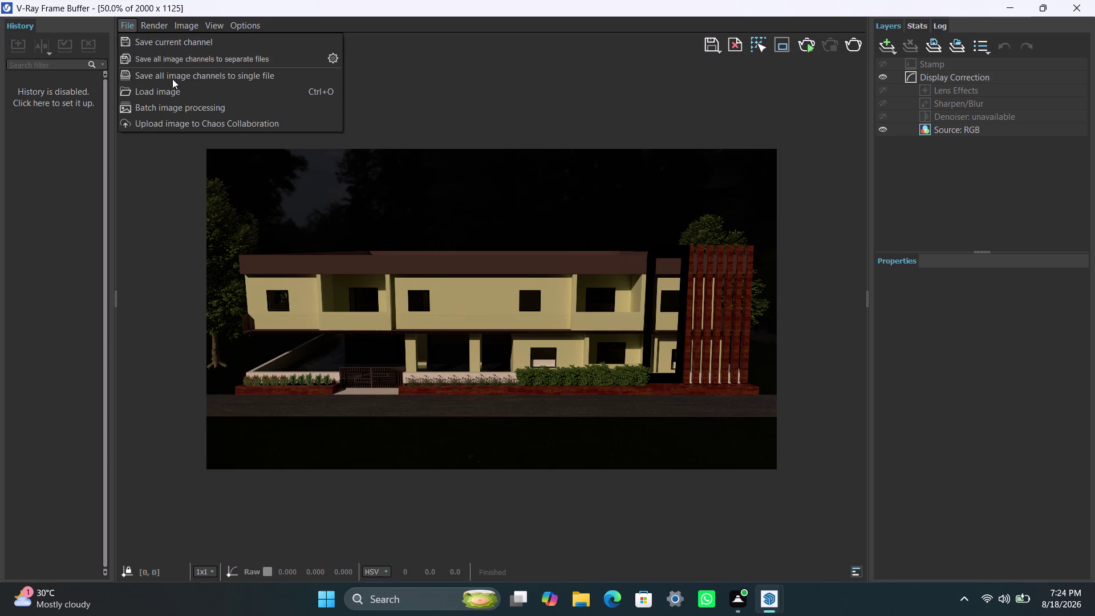
click(160, 41)
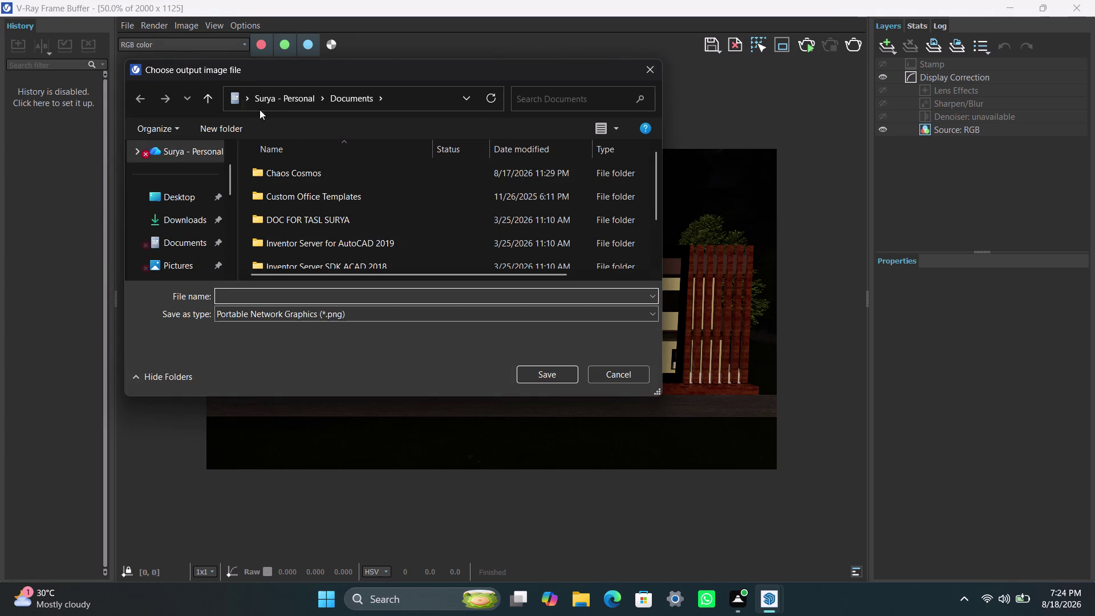
click(643, 69)
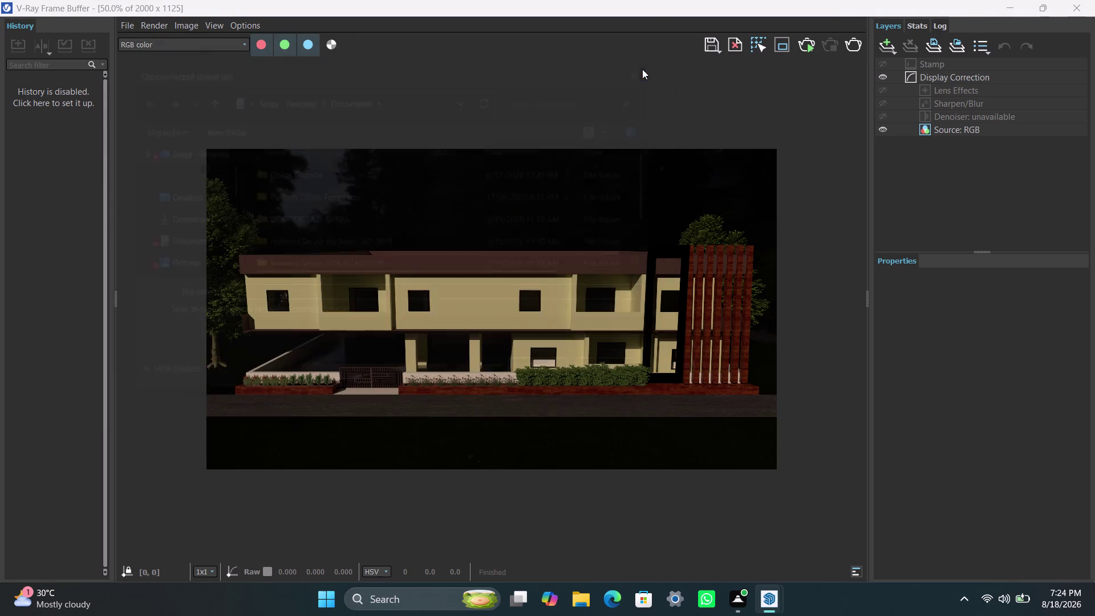
click(130, 27)
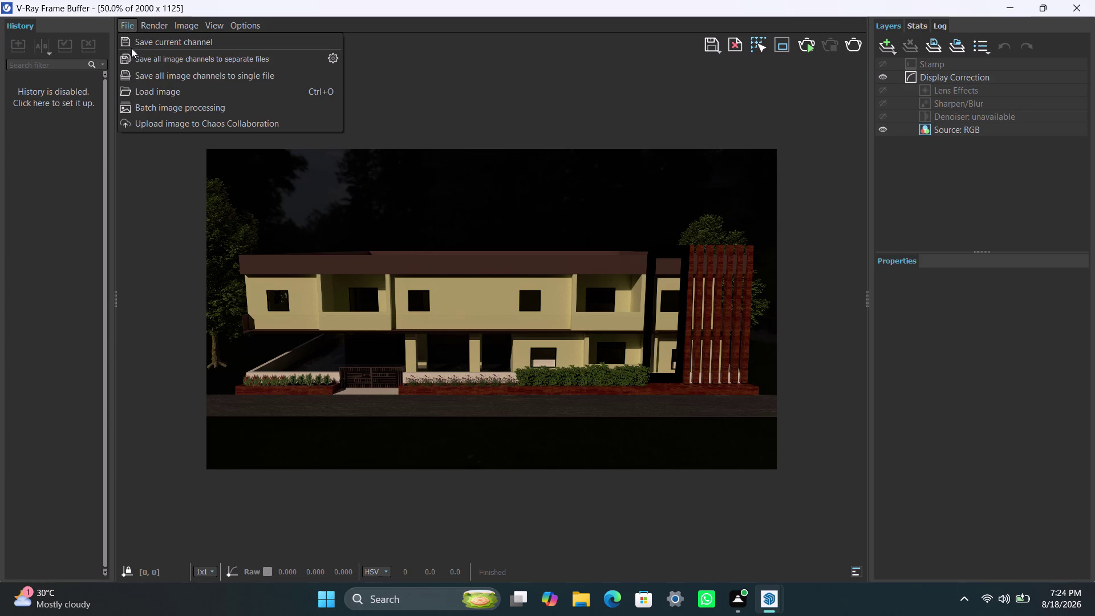
Start saving the current channel again and browse to the Desktop internship folder.
click(134, 46)
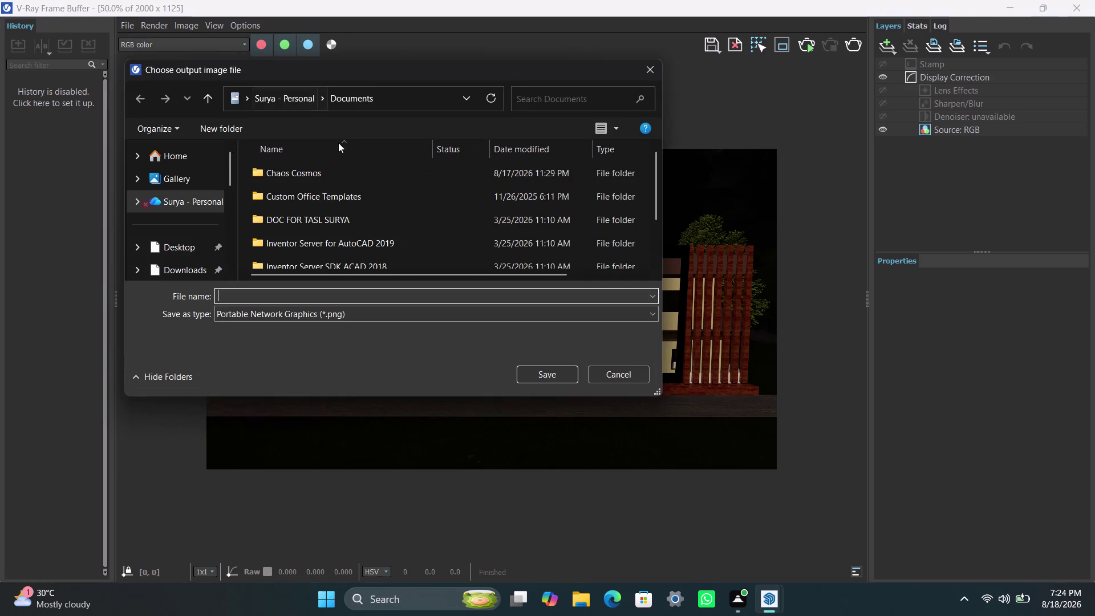
double_click(182, 253)
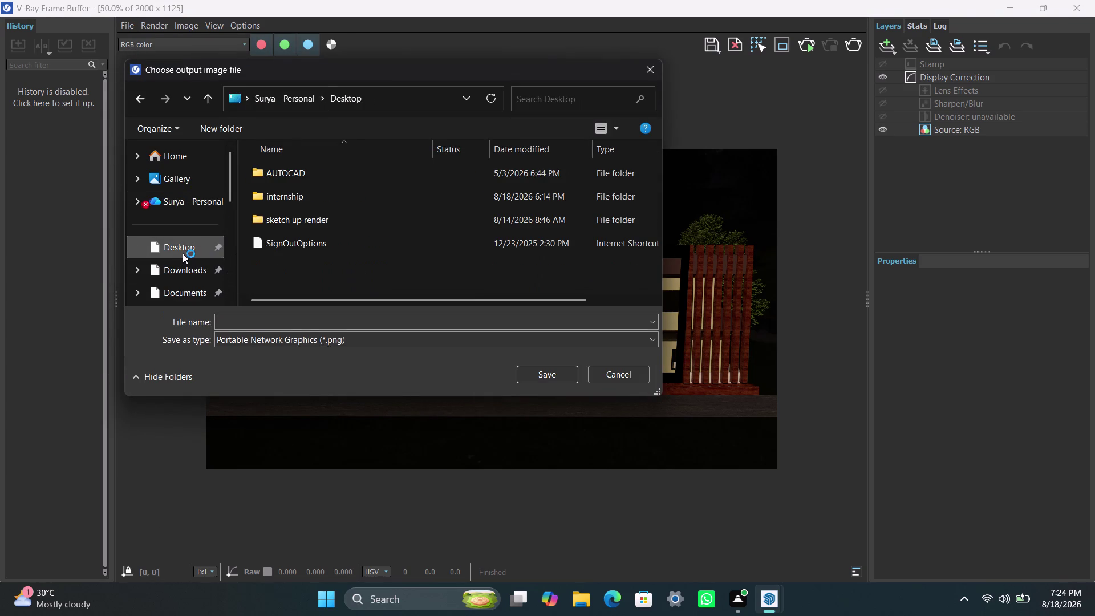
double_click(326, 195)
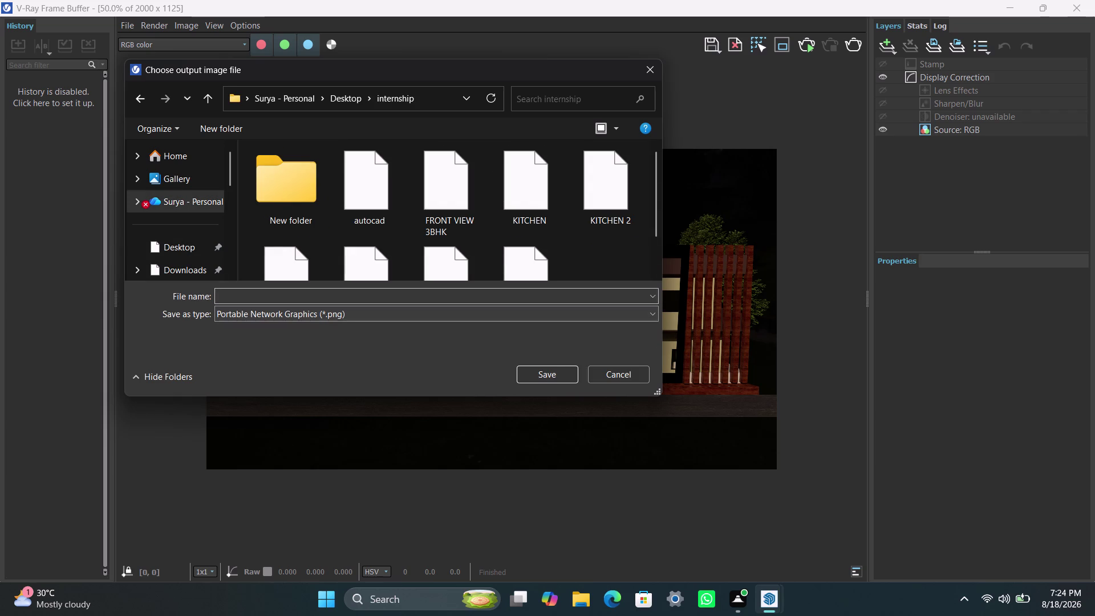
click(264, 296)
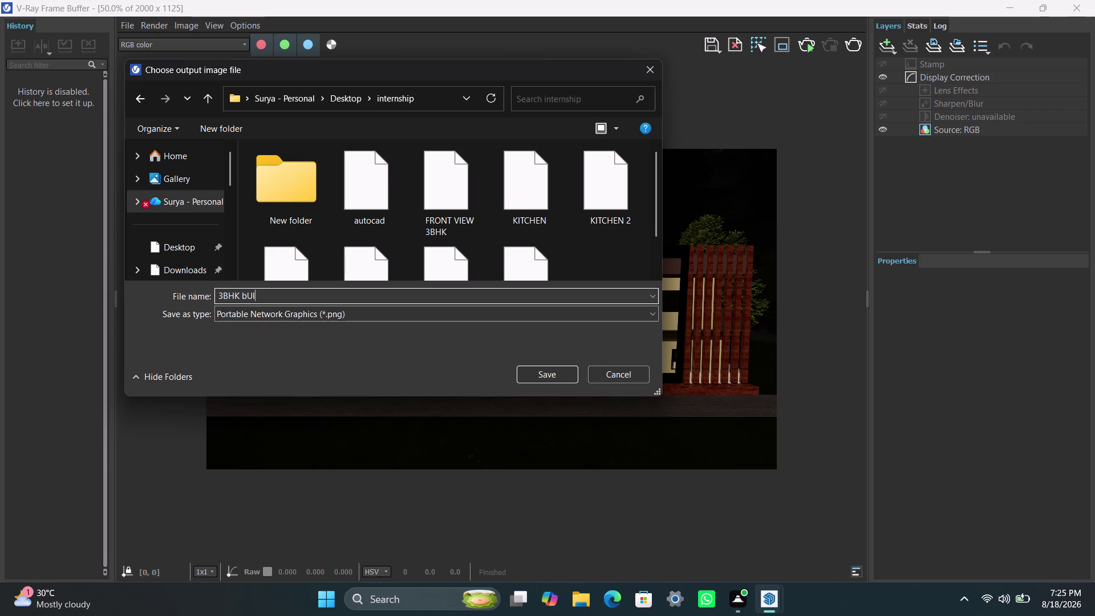
Name the PNG '3BHK Building Final render' and confirm the save.
key(BackSpace)
key(BackSpace)
key(BackSpace)
key(BackSpace)
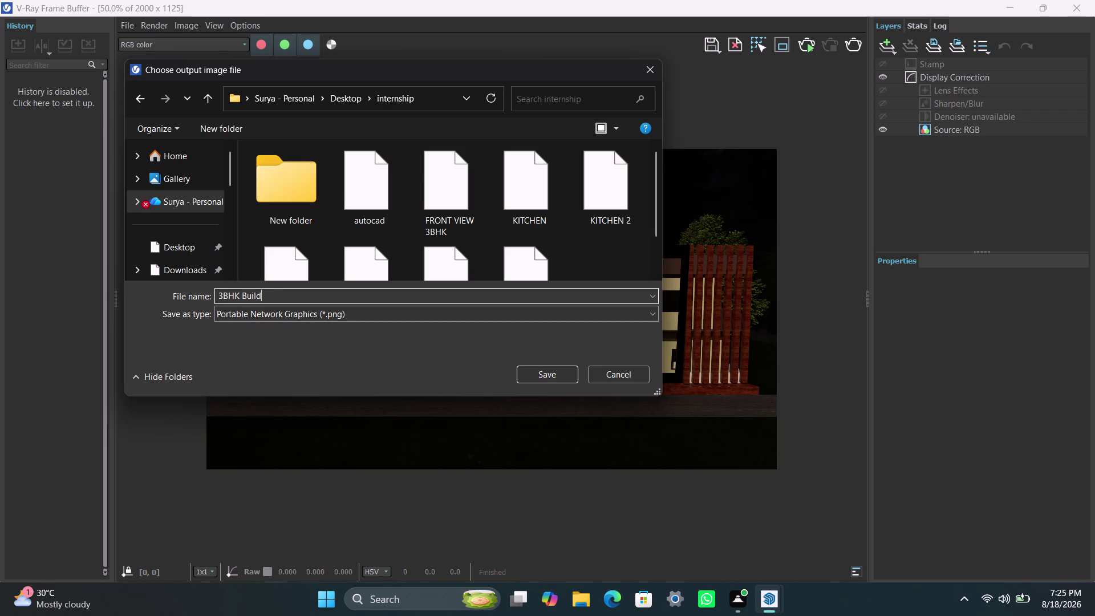
key(space)
text(render)
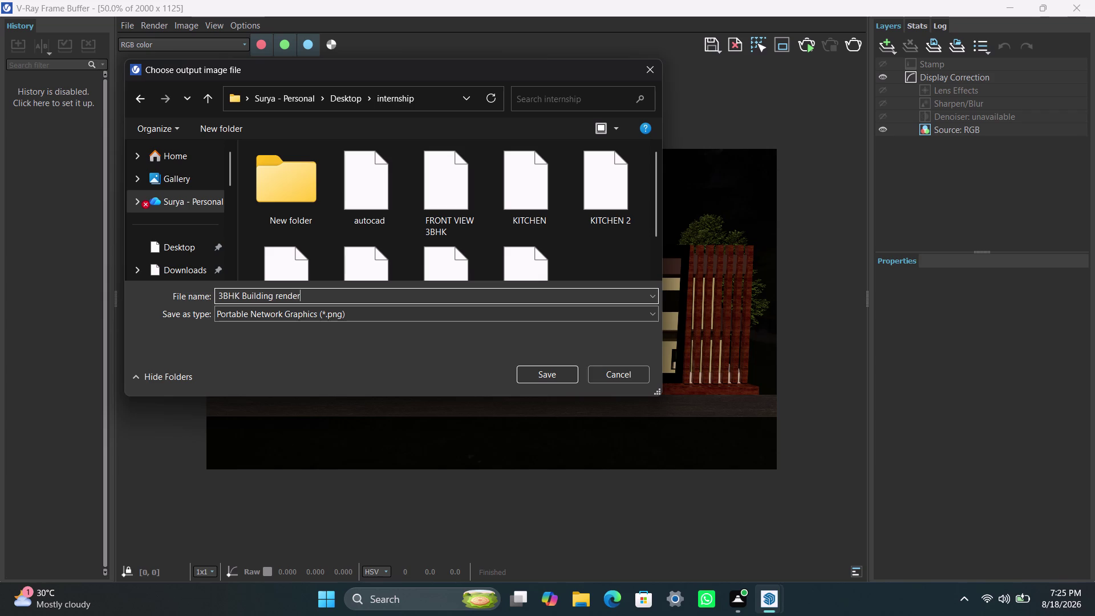
key(BackSpace)
key(BackSpace)
key(BackSpace)
key(BackSpace)
key(BackSpace)
key(BackSpace)
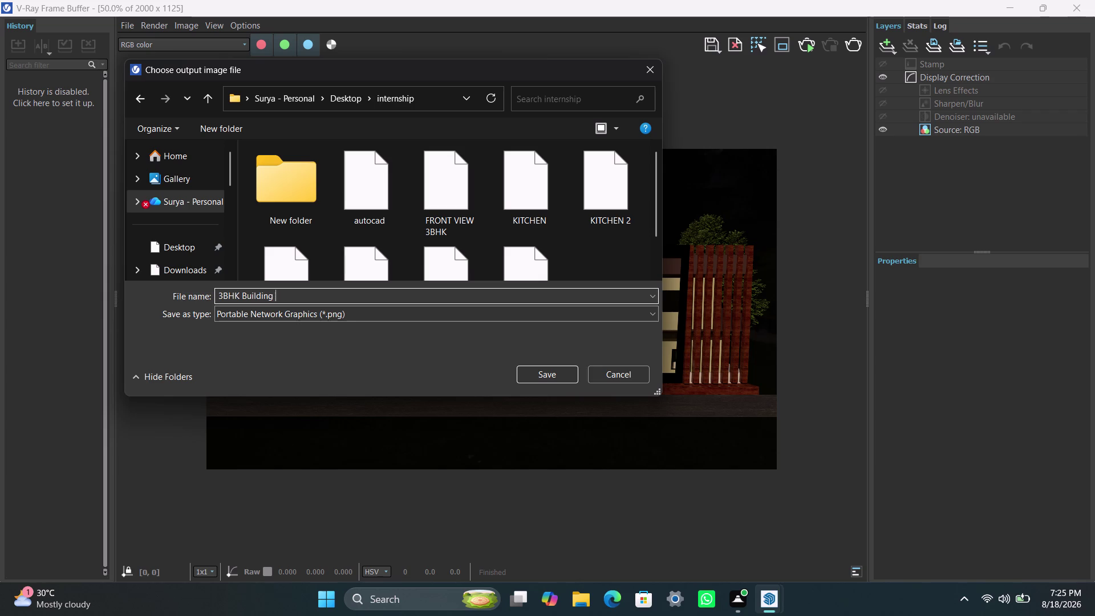
text(inal r)
text(ender)
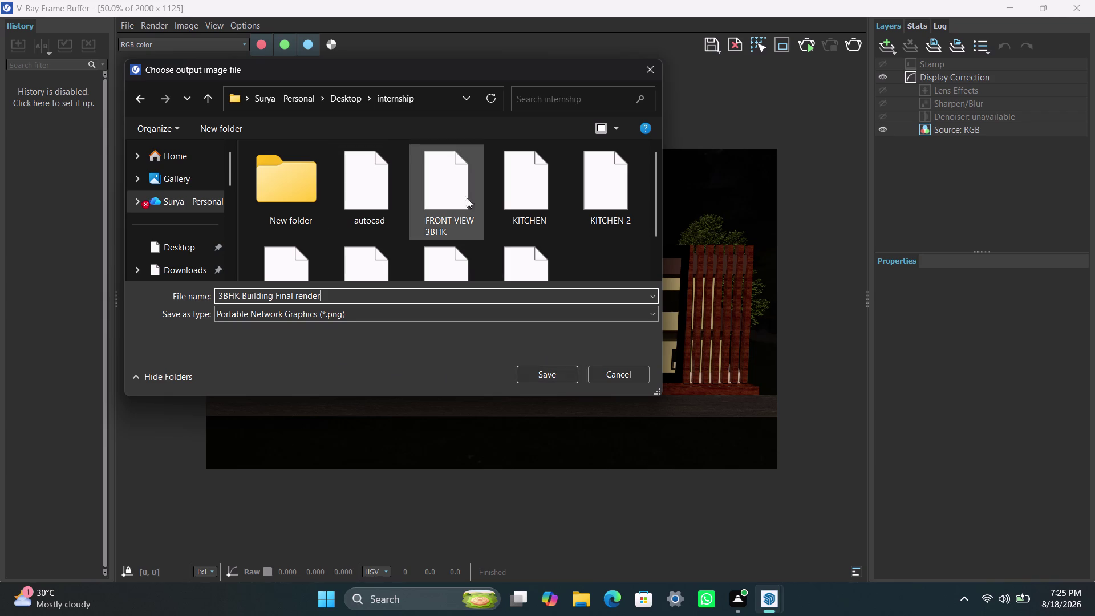
click(538, 376)
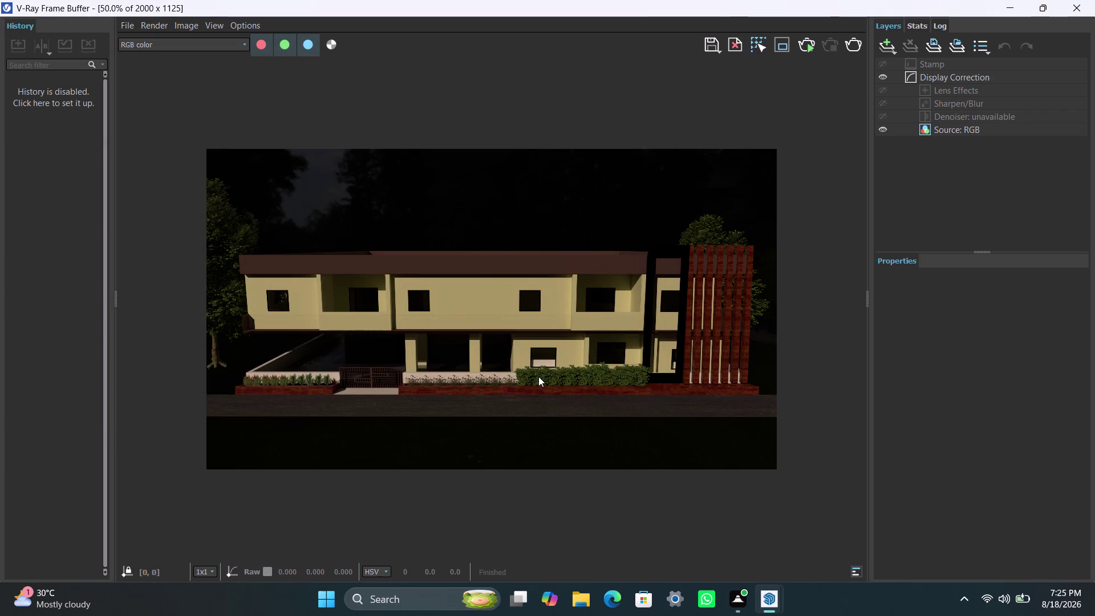
Finish saving the PNG with Ctrl+S and close the Frame Buffer to return to SketchUp.
key(ctrl+s)
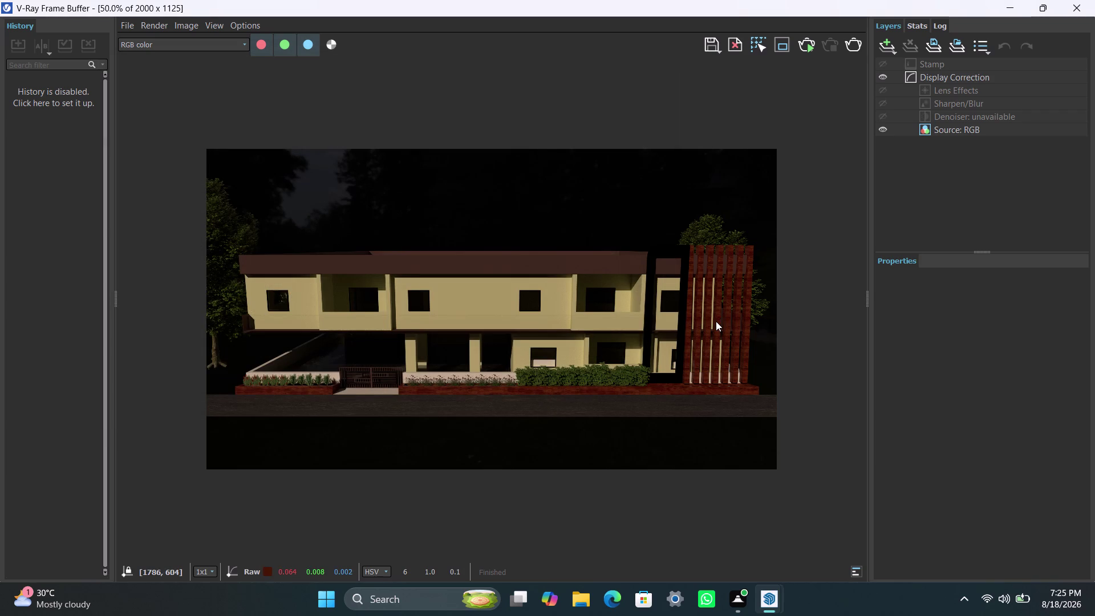
click(1014, 7)
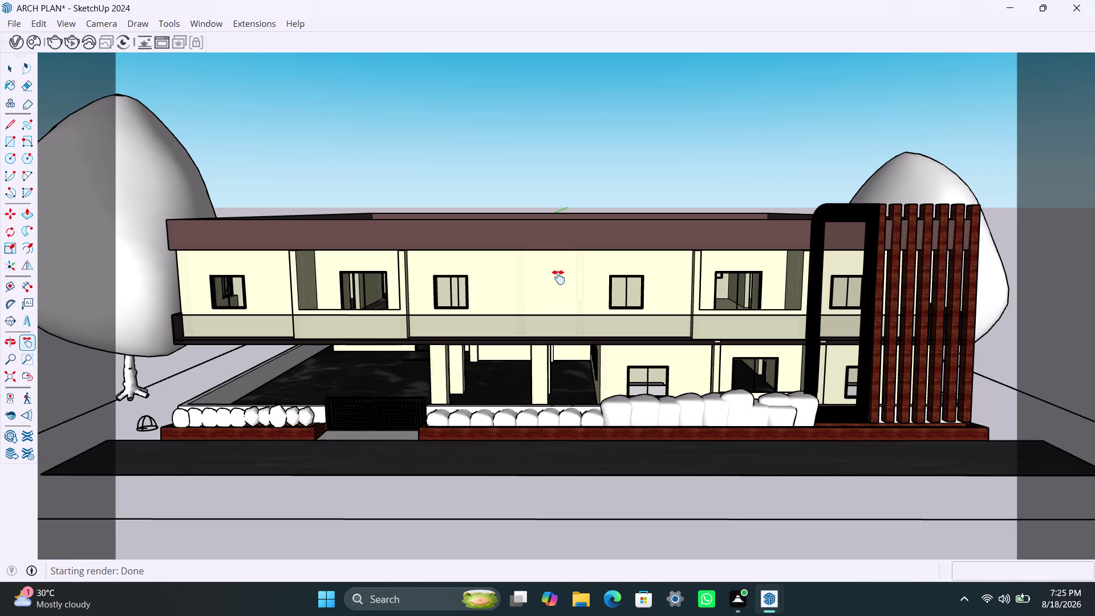
key(r)
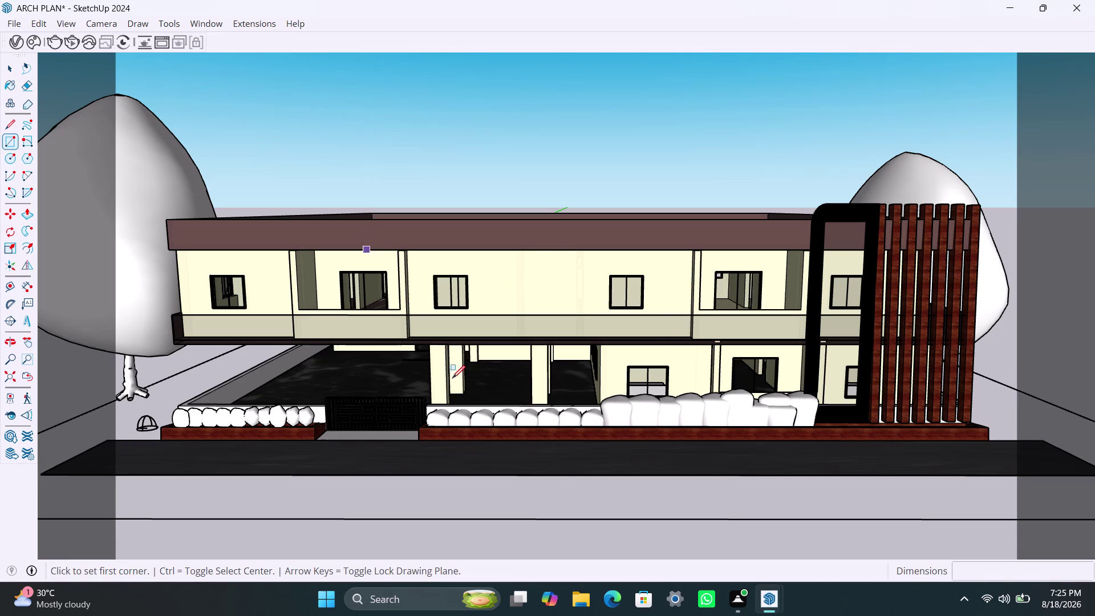
key(space)
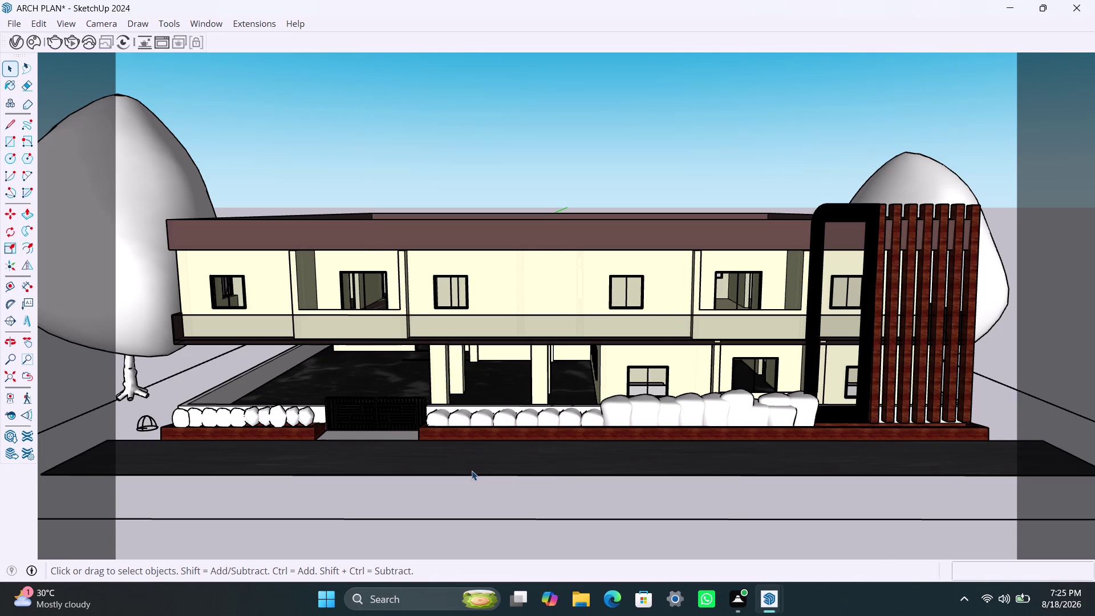